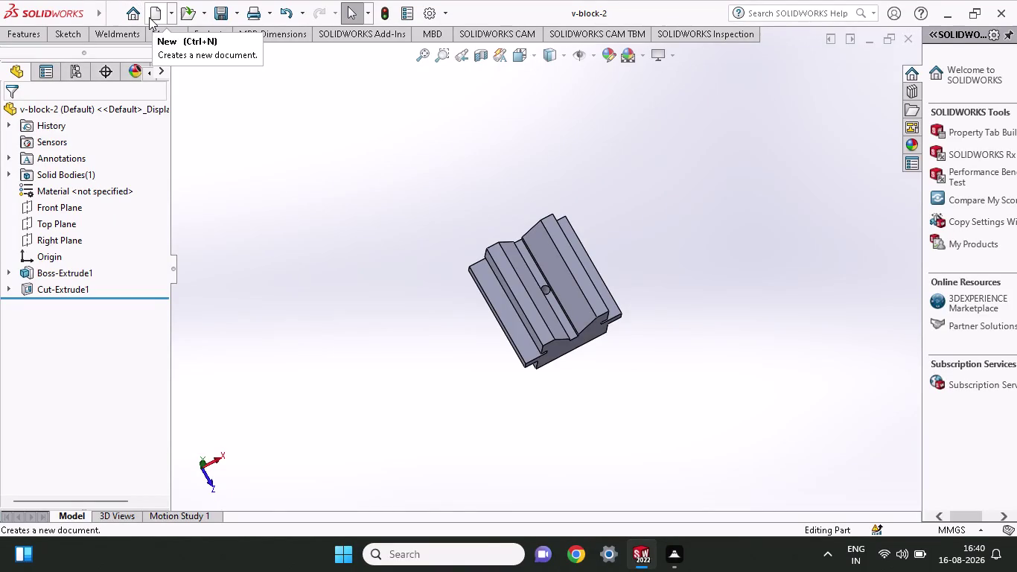
Create a new assembly document, Assem1, using the Assembly template.
click(149, 17)
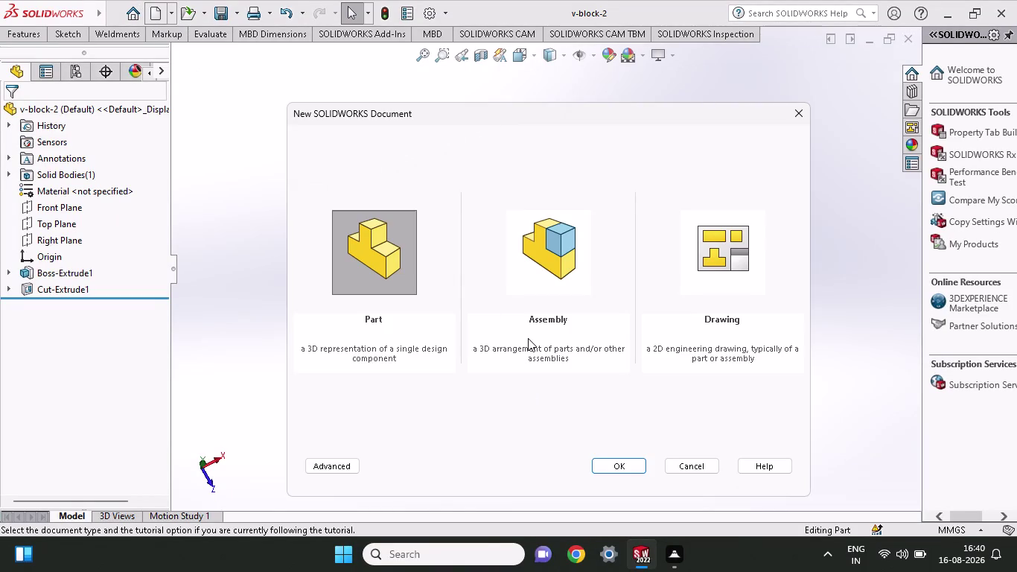
click(545, 304)
click(576, 284)
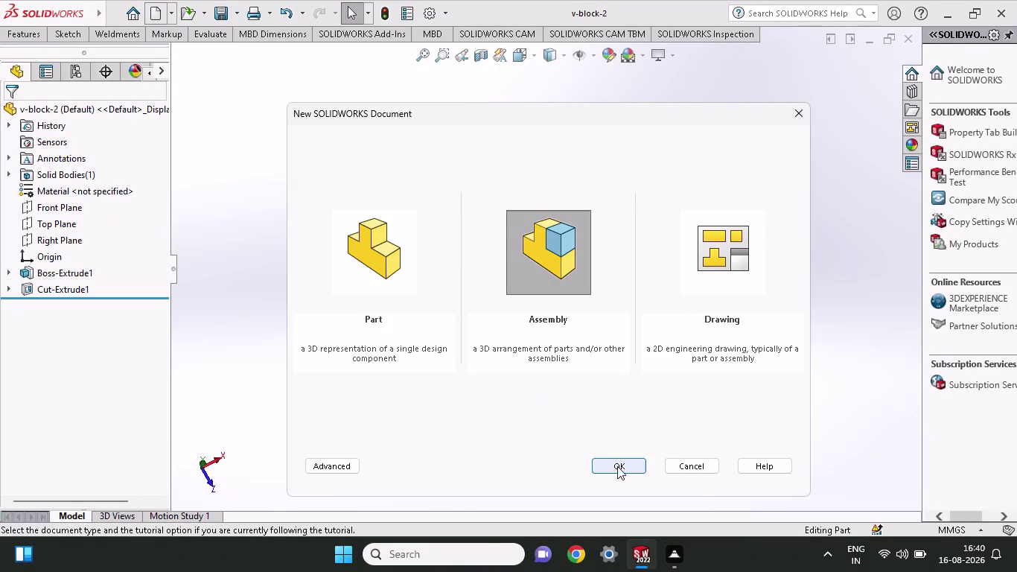
click(617, 466)
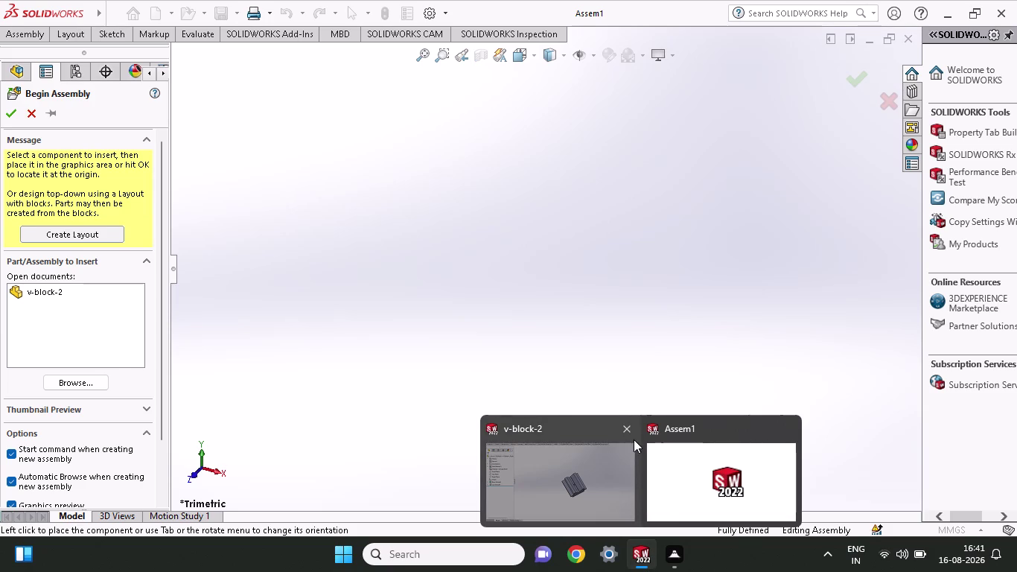
click(628, 430)
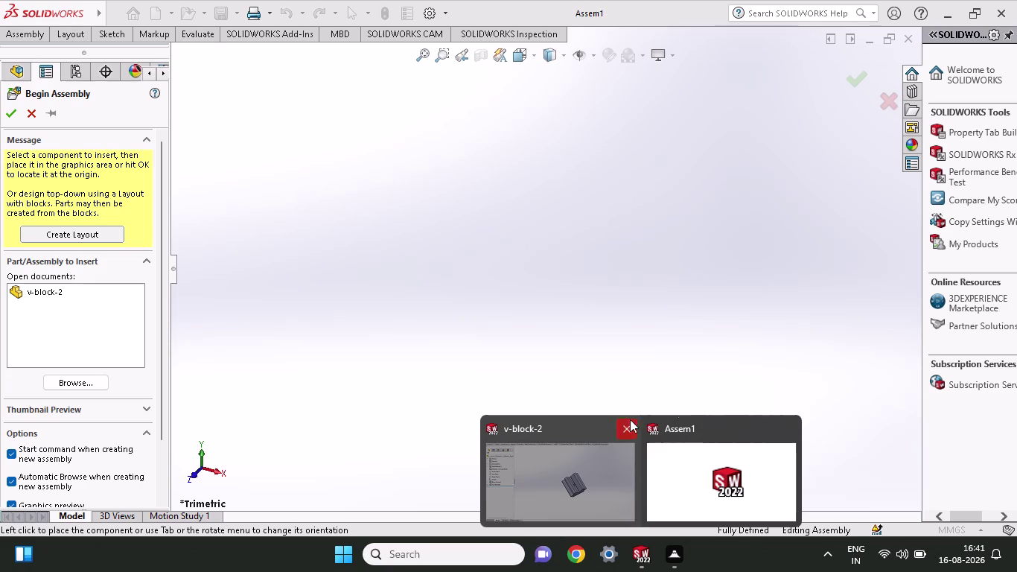
Open the file browser from the Begin Assembly panel to find a part to insert.
click(600, 306)
click(558, 262)
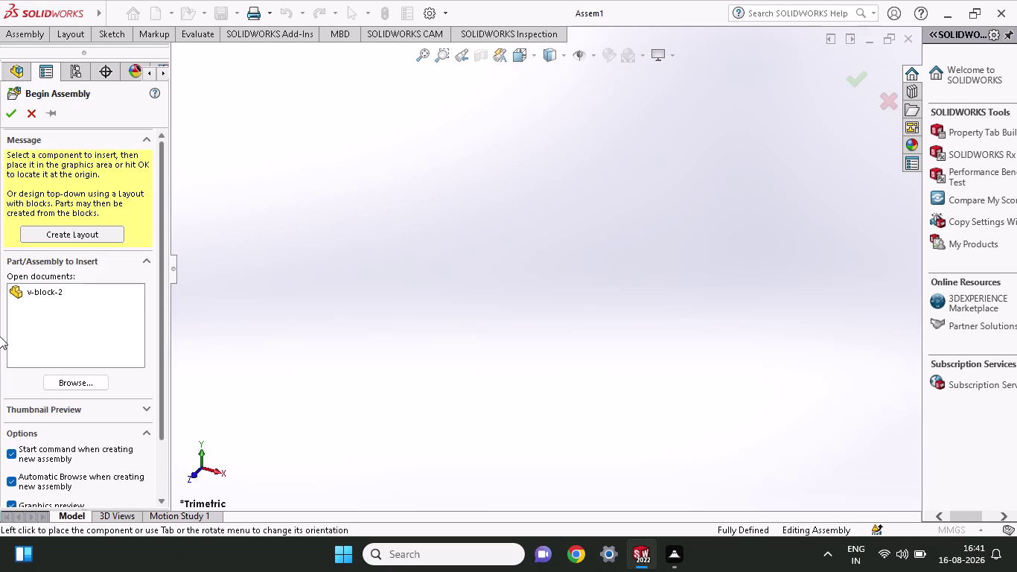
click(27, 33)
click(71, 32)
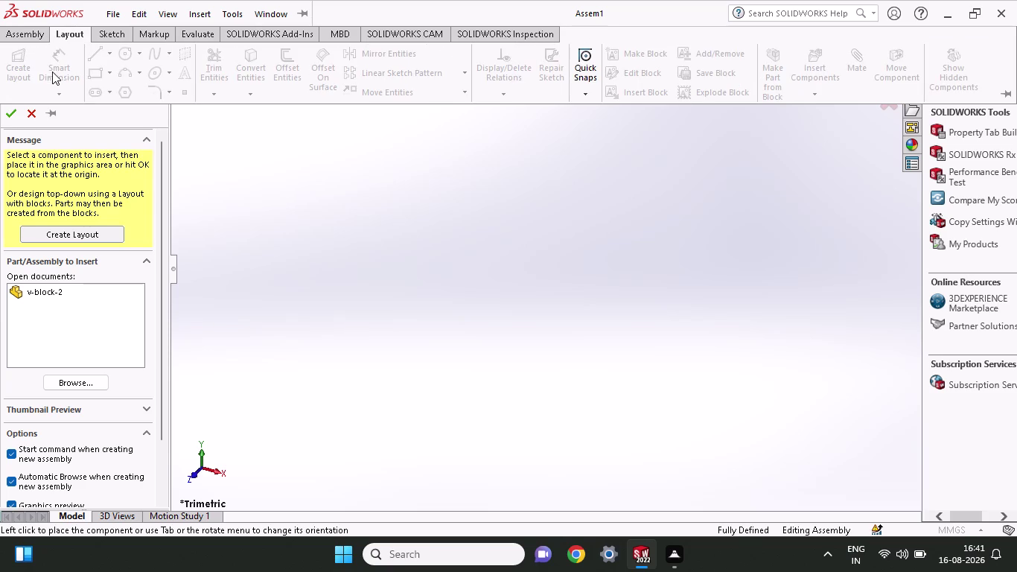
click(80, 380)
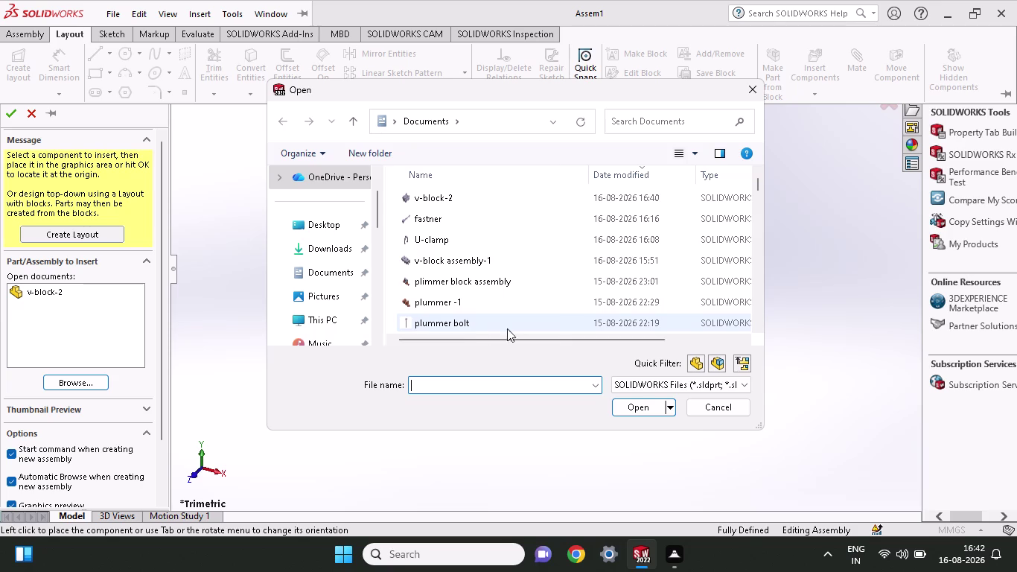
Open v-block assembly-1 and place it in the graphics area as the base.
click(650, 171)
click(649, 171)
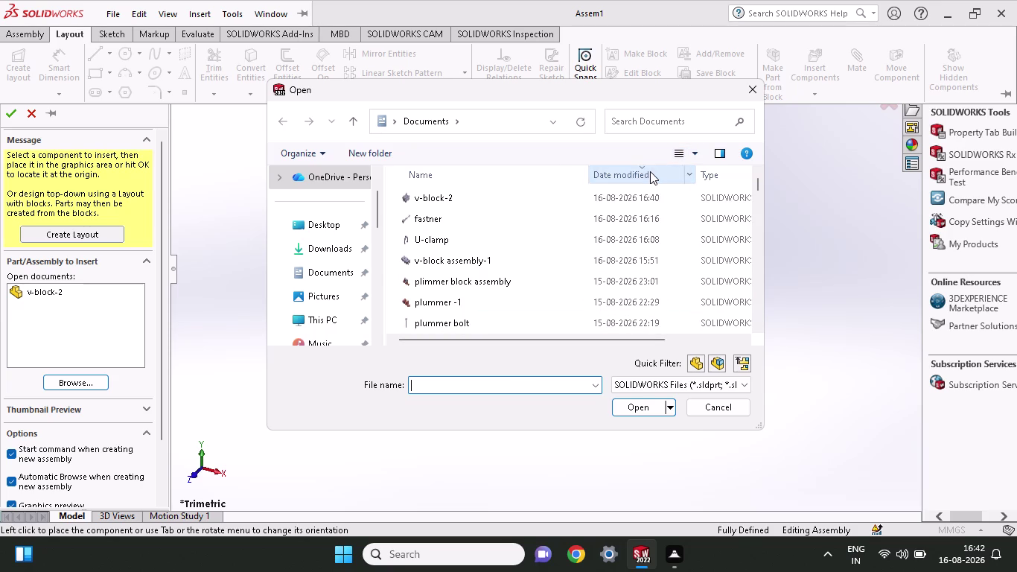
click(599, 261)
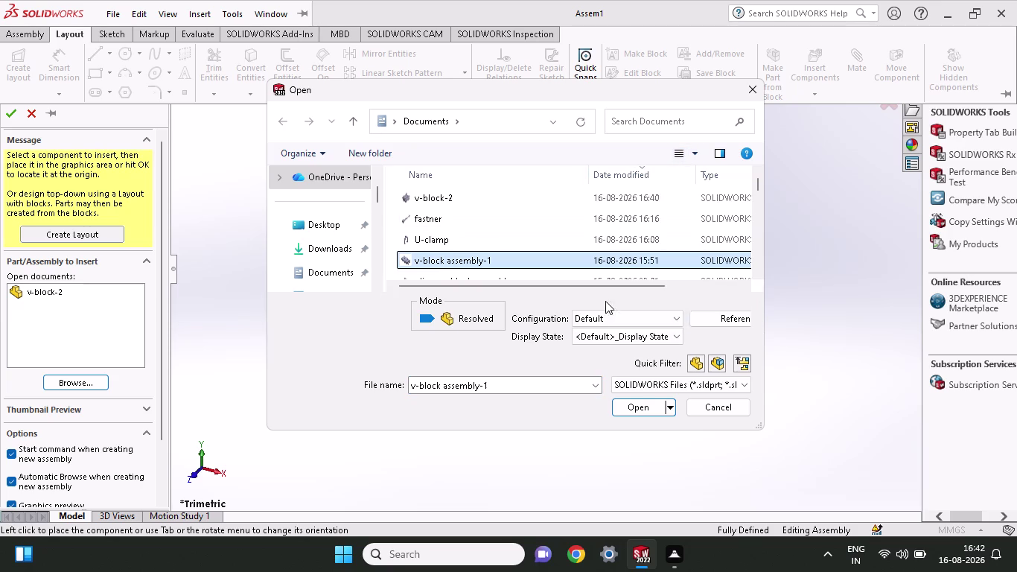
click(645, 411)
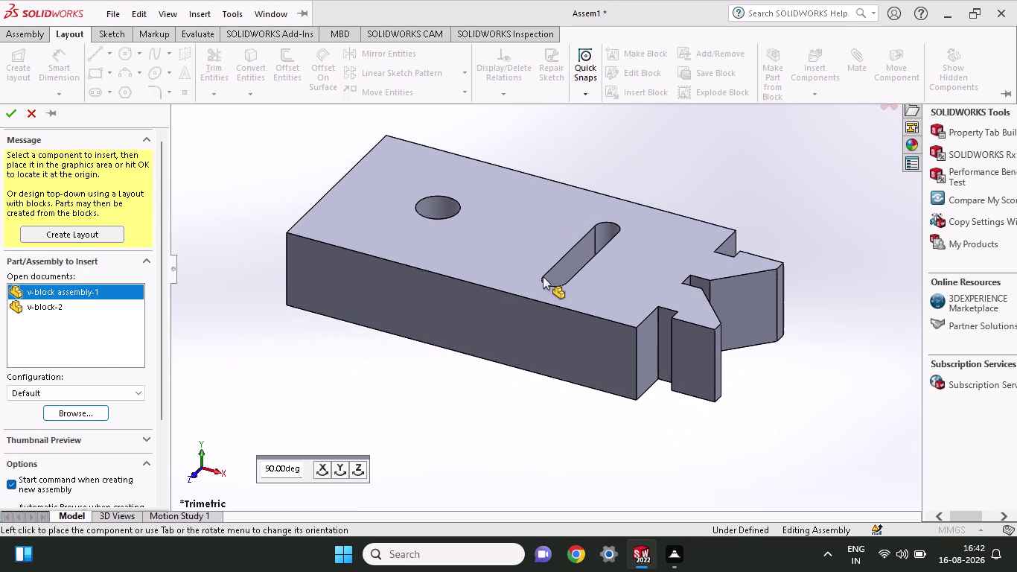
click(543, 277)
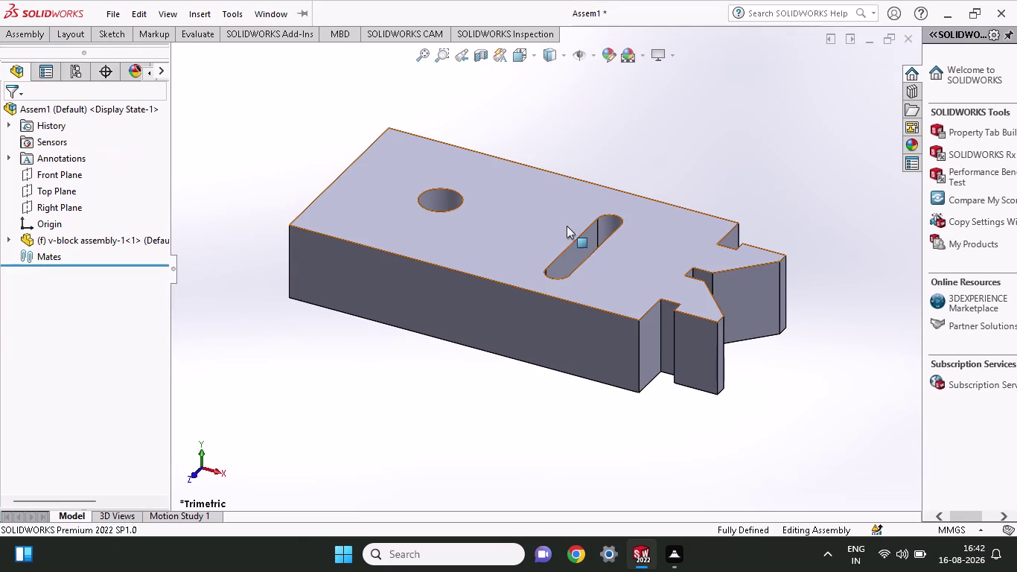
click(21, 32)
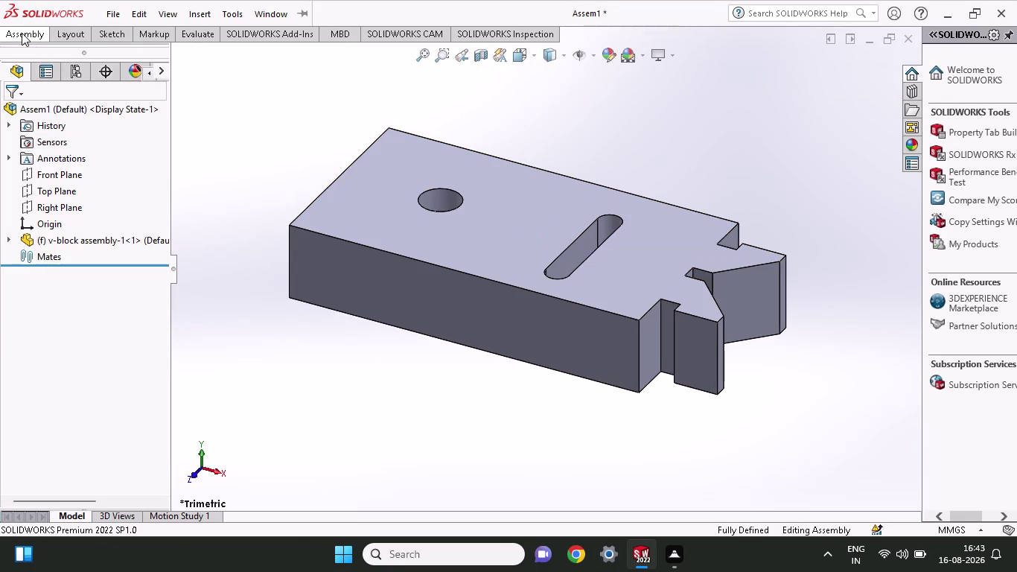
Insert the already open v-block-2 part and place it beside the base.
click(79, 65)
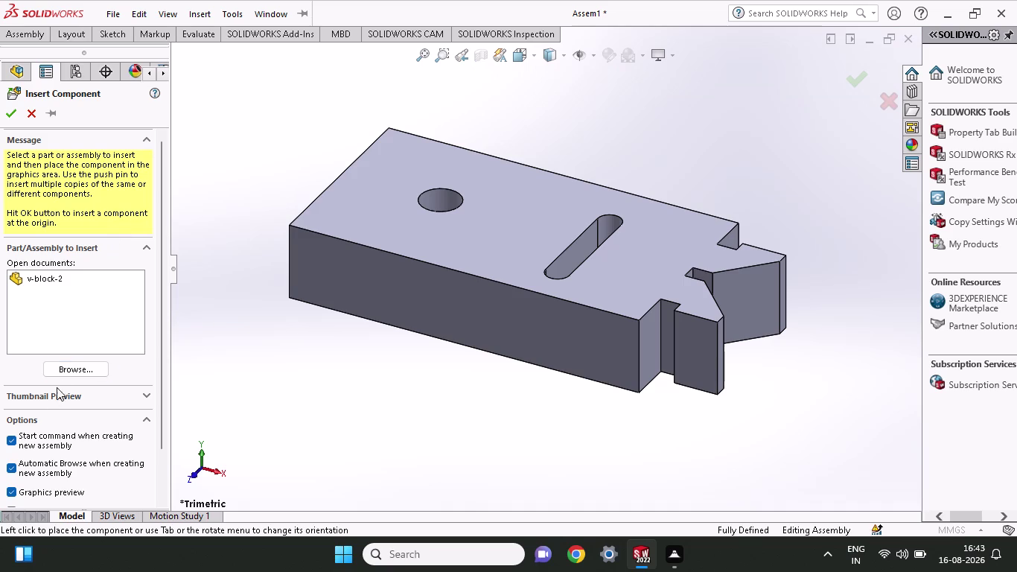
click(58, 368)
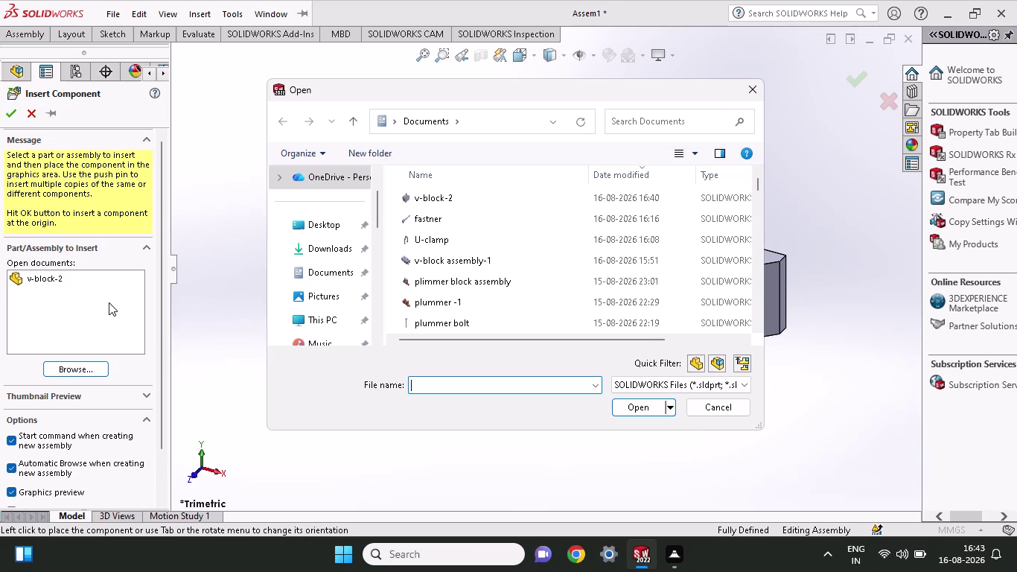
click(466, 191)
click(632, 400)
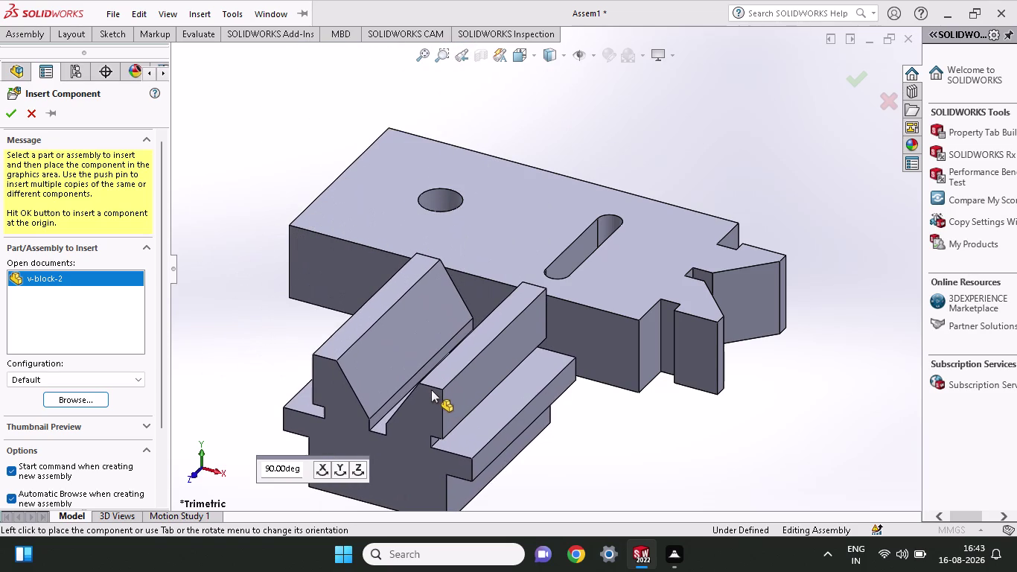
click(431, 390)
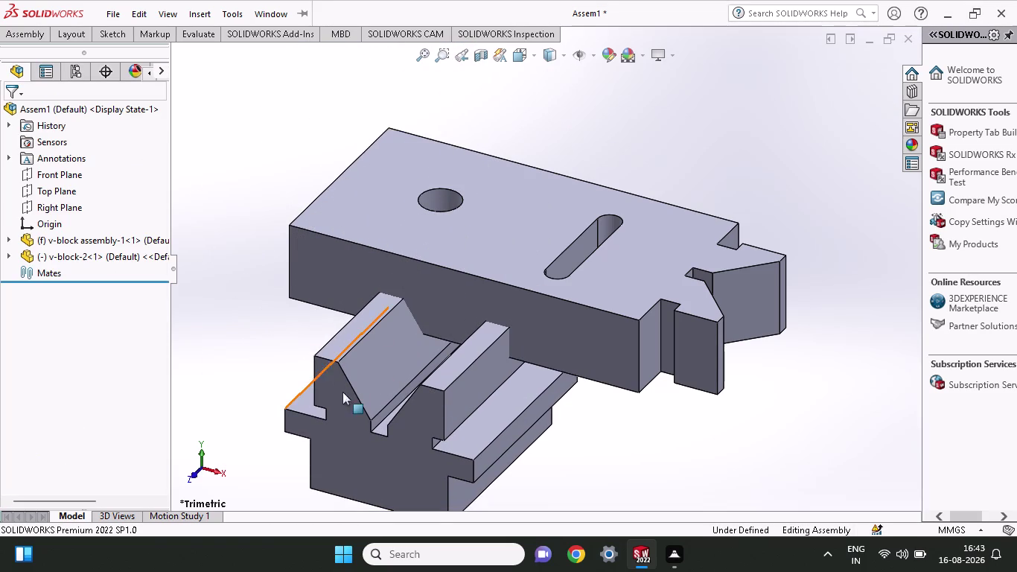
Drag v-block-2 to the lower right, clear of the base, and zoom out.
drag(387, 402, 474, 261)
drag(484, 342, 734, 226)
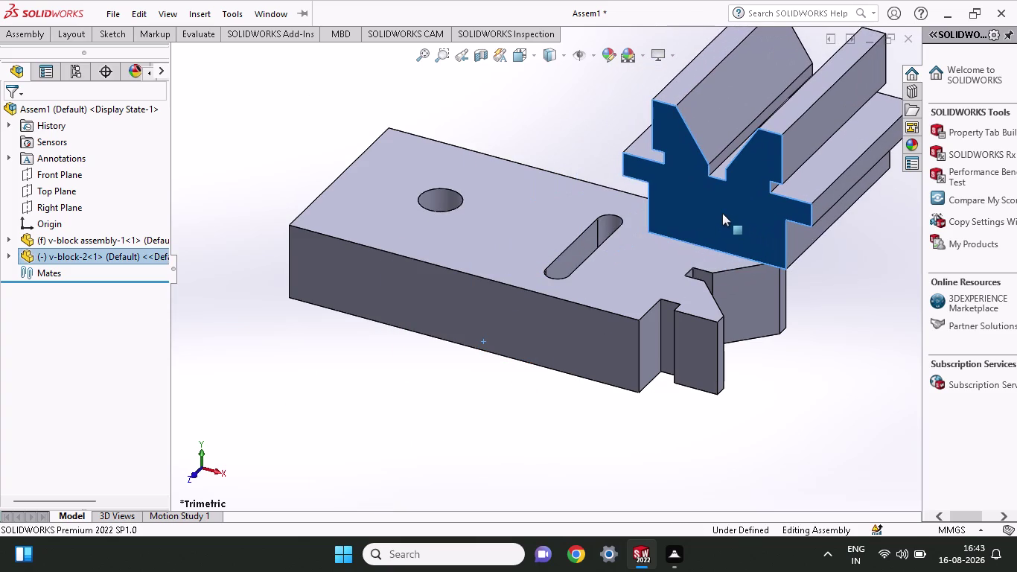
drag(722, 213, 732, 466)
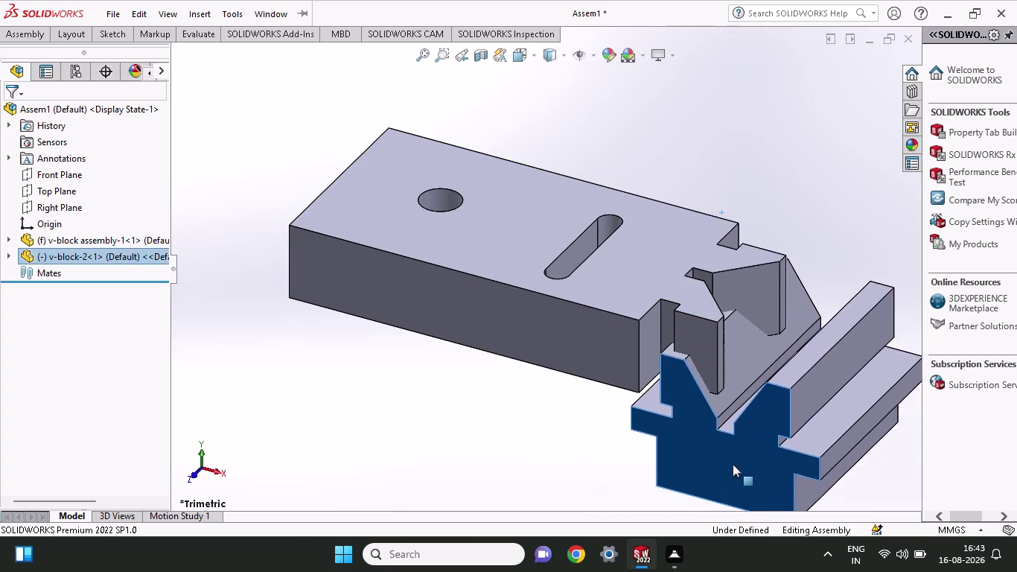
drag(732, 466, 732, 464)
scroll(up, 3)
drag(660, 366, 695, 444)
Start a mate between v-block-2's bottom edge and the base's end edge.
click(694, 485)
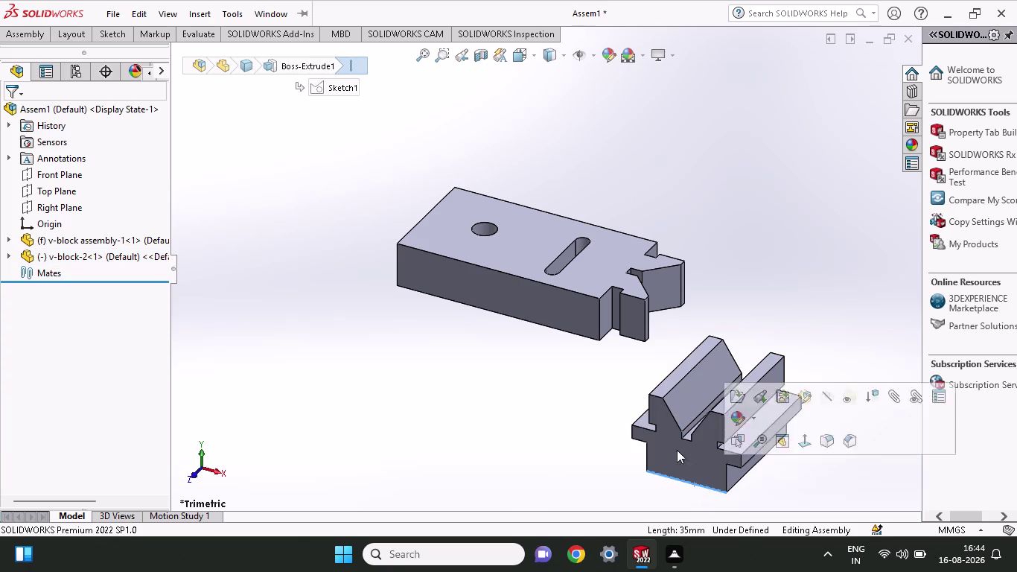
click(37, 35)
click(133, 69)
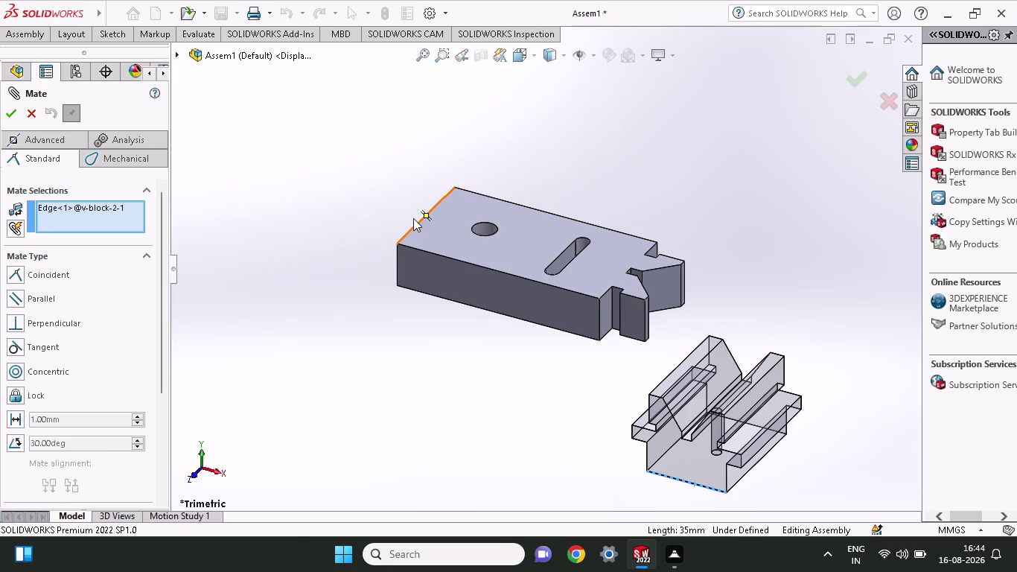
click(416, 225)
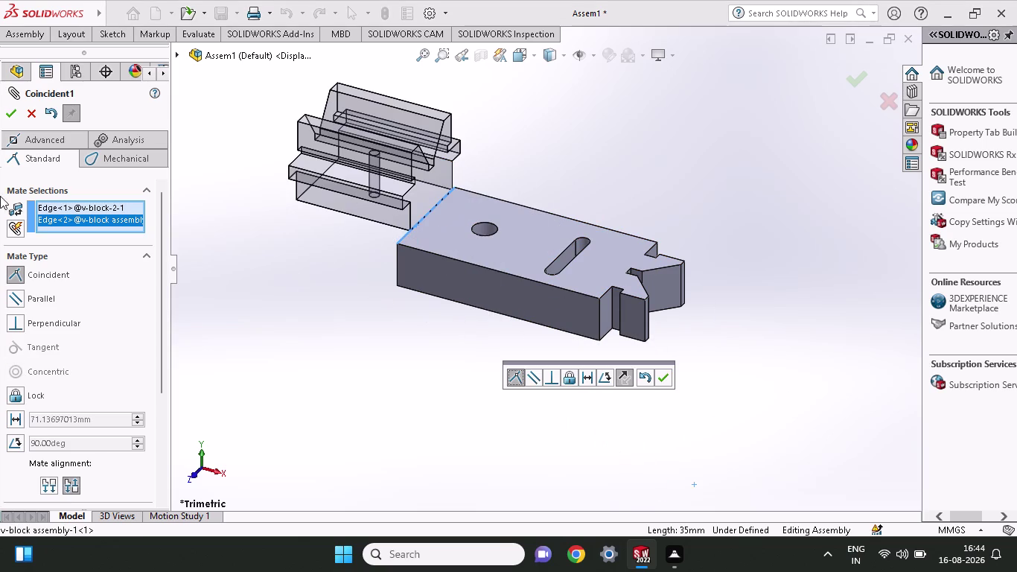
Accept the Coincident edge mate, redraw the view, and close the Mate panel.
click(7, 115)
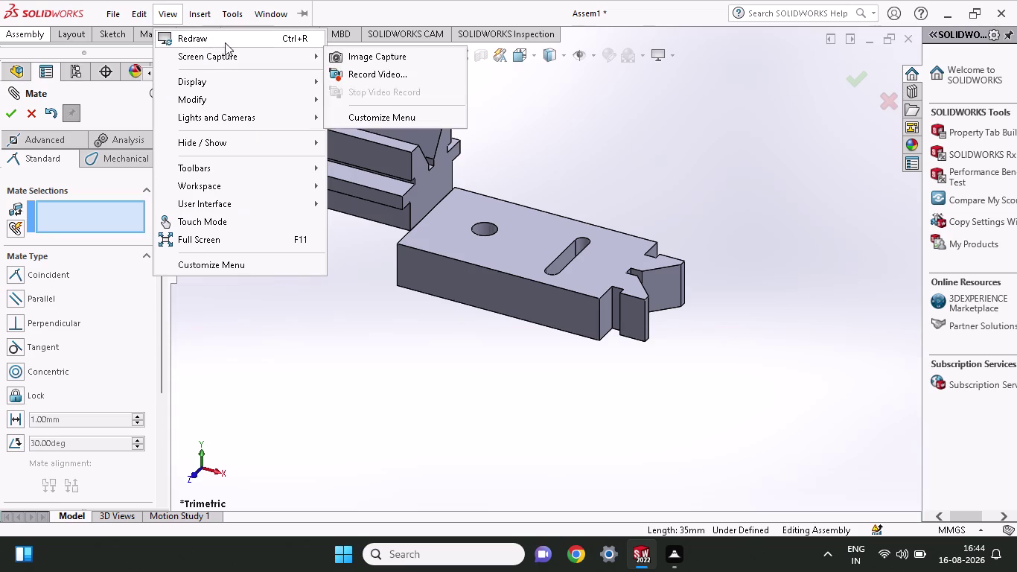
click(327, 299)
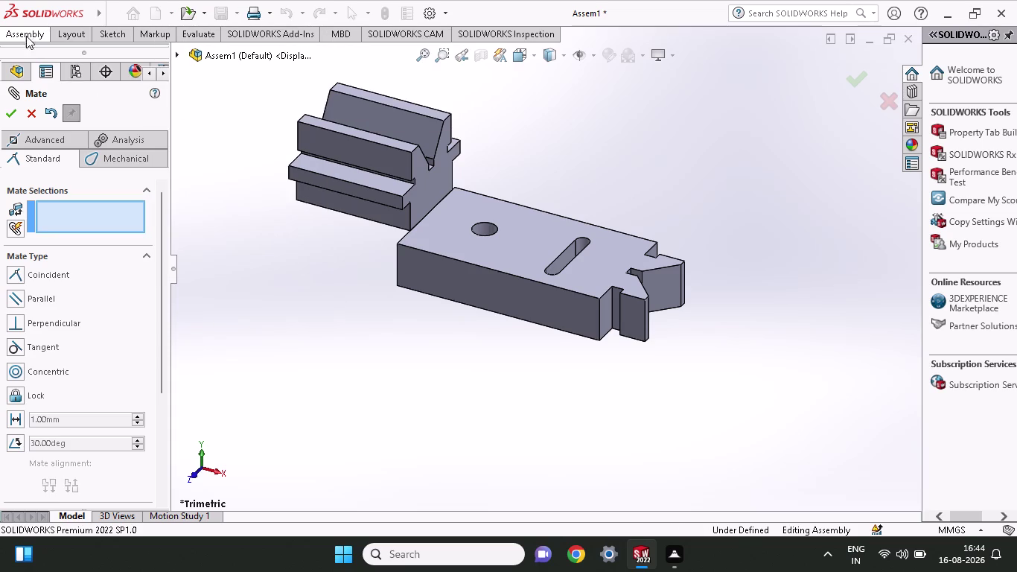
click(27, 29)
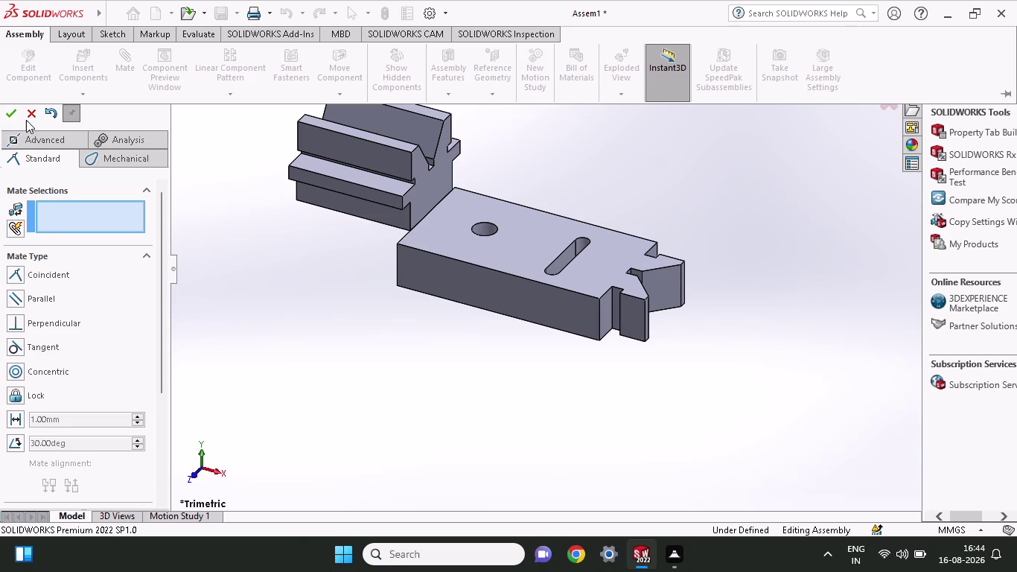
click(36, 121)
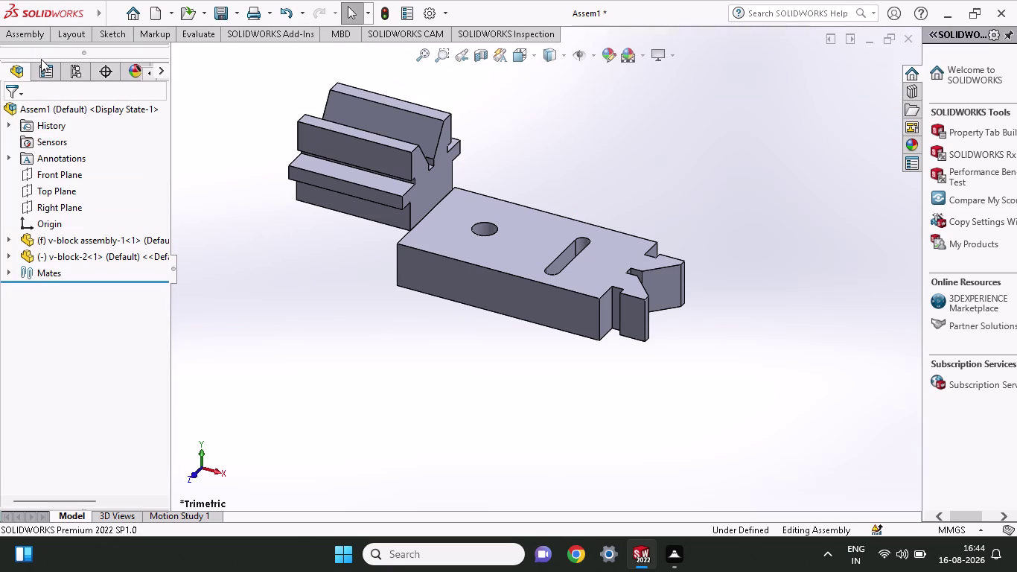
click(41, 34)
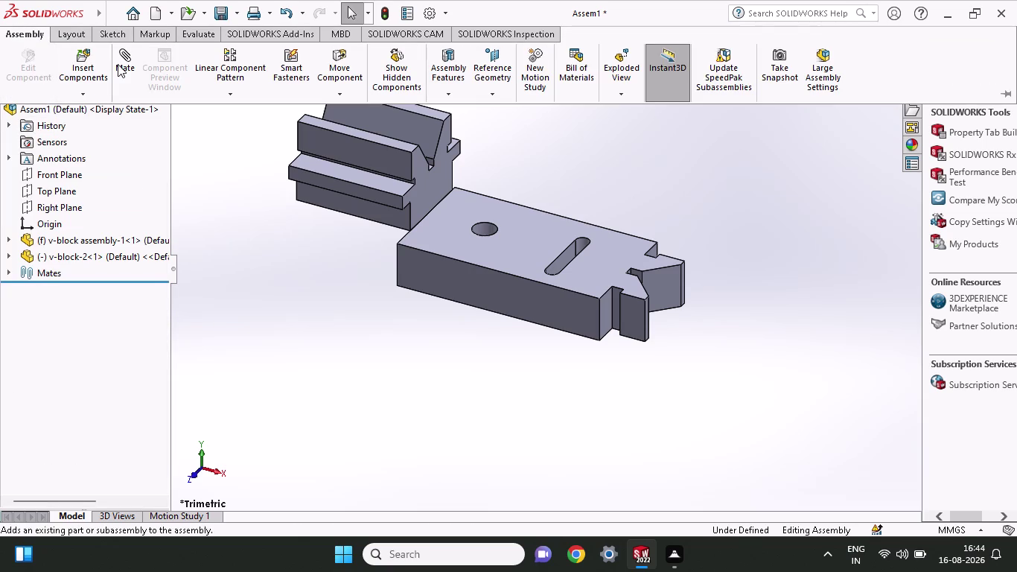
Insert the fastner part file into the assembly and select it.
click(86, 69)
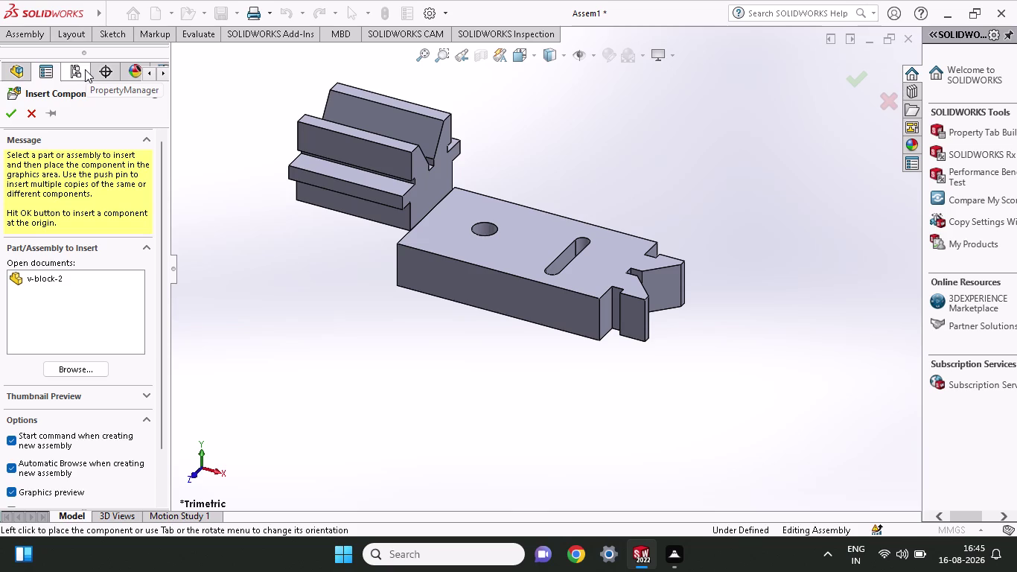
click(65, 374)
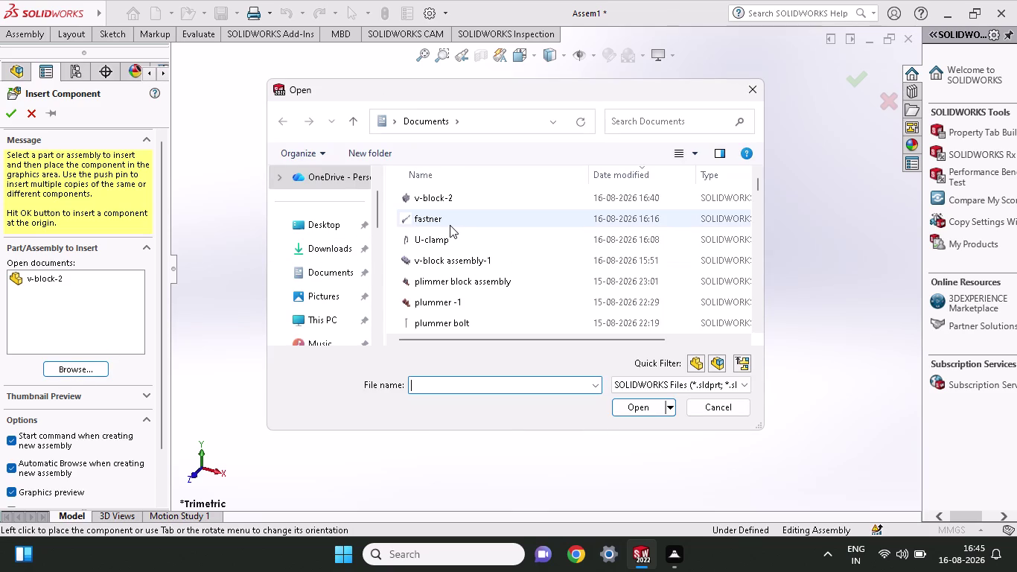
click(450, 225)
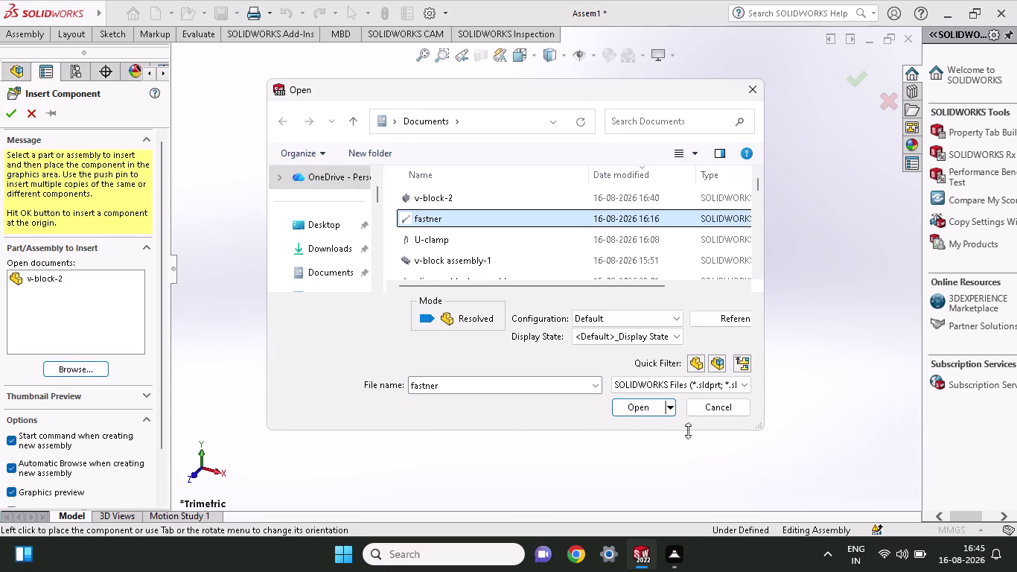
click(629, 413)
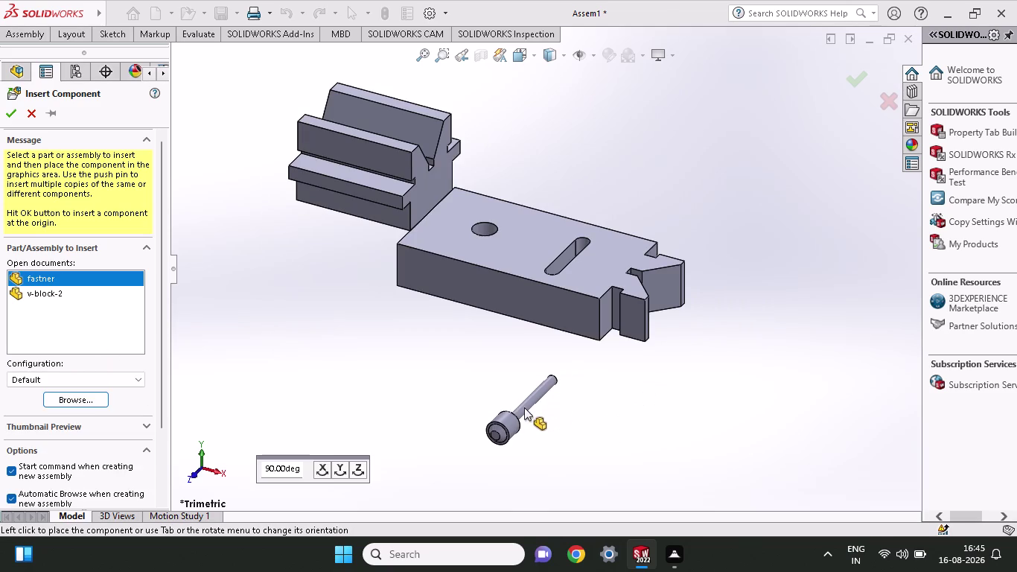
click(518, 407)
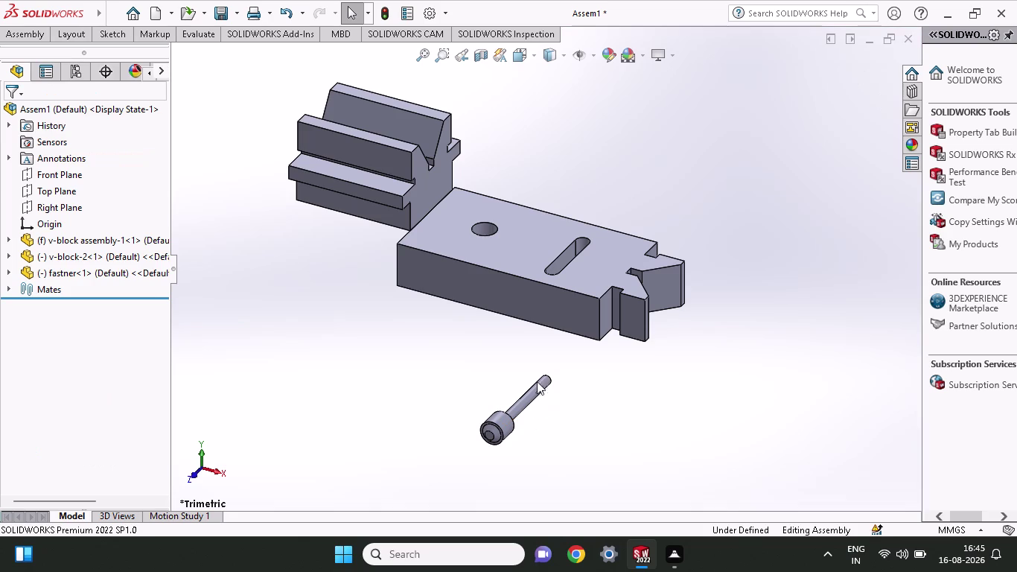
click(527, 404)
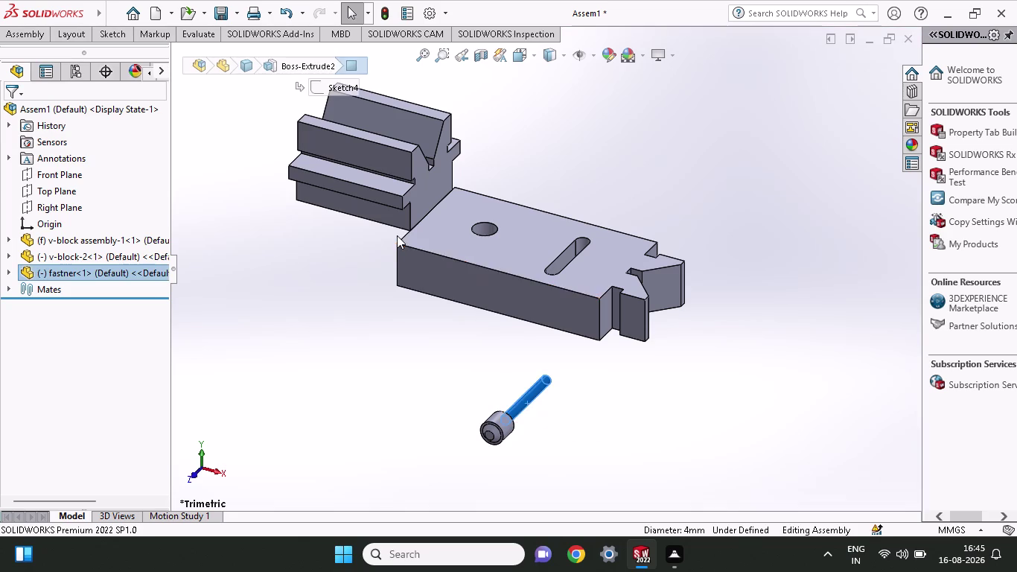
Orbit and zoom the assembly to view the V-block profile end-on.
scroll(down, 3)
scroll(up, 3)
middle_drag(547, 132, 532, 193)
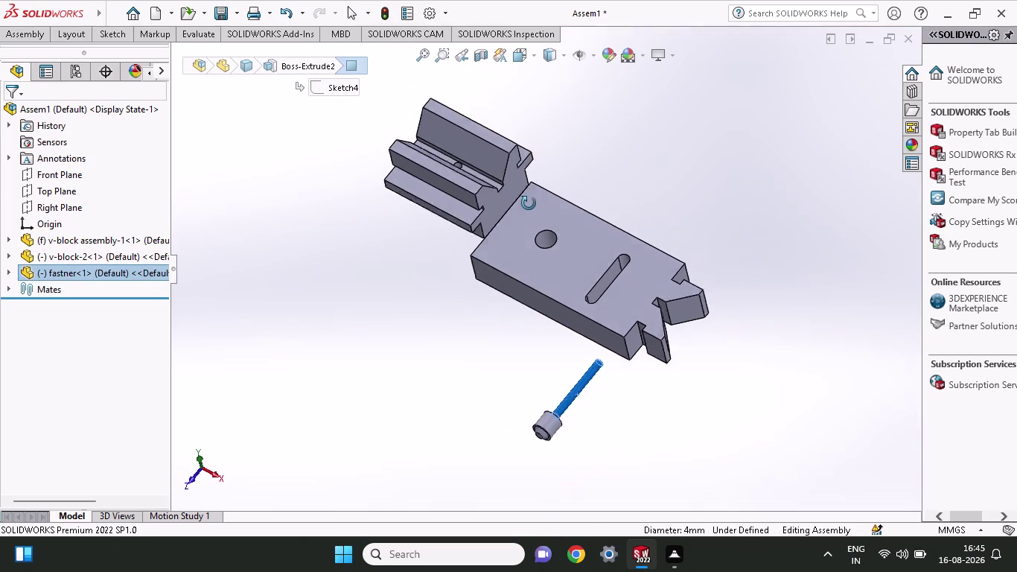
middle_drag(532, 193, 524, 219)
scroll(up, 3)
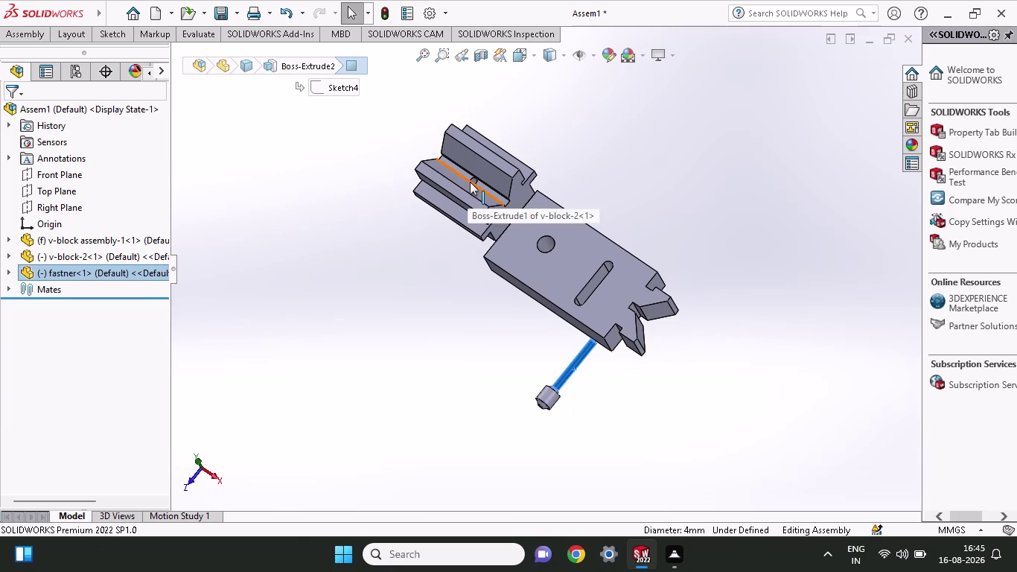
scroll(down, 3)
scroll(down, 3)
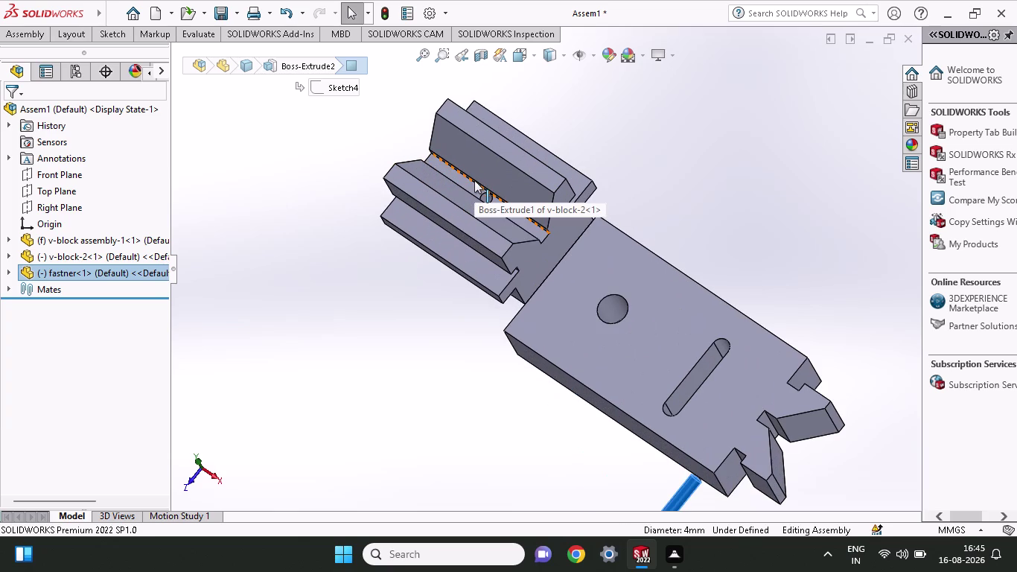
key(Escape)
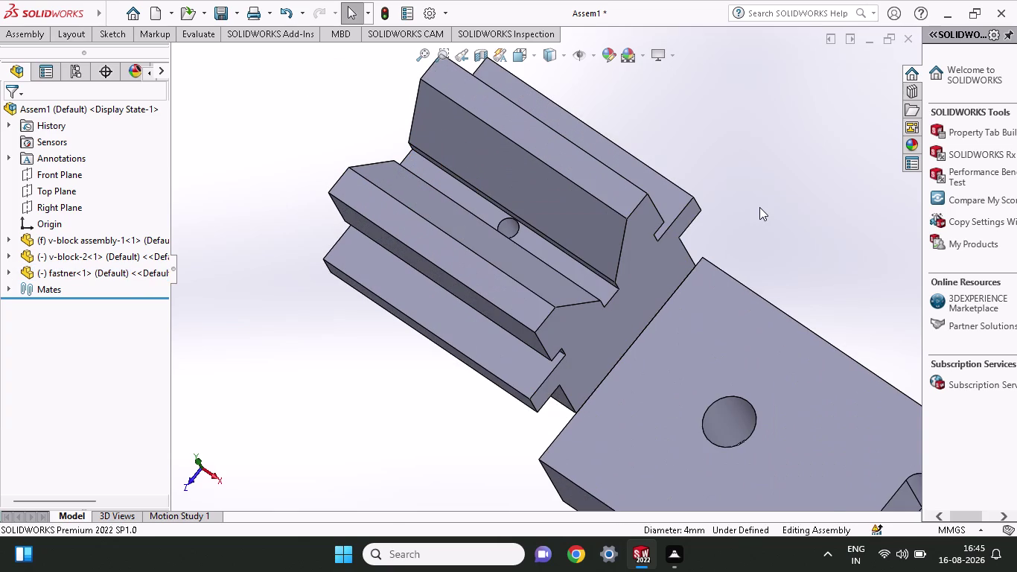
scroll(up, 3)
drag(603, 296, 682, 394)
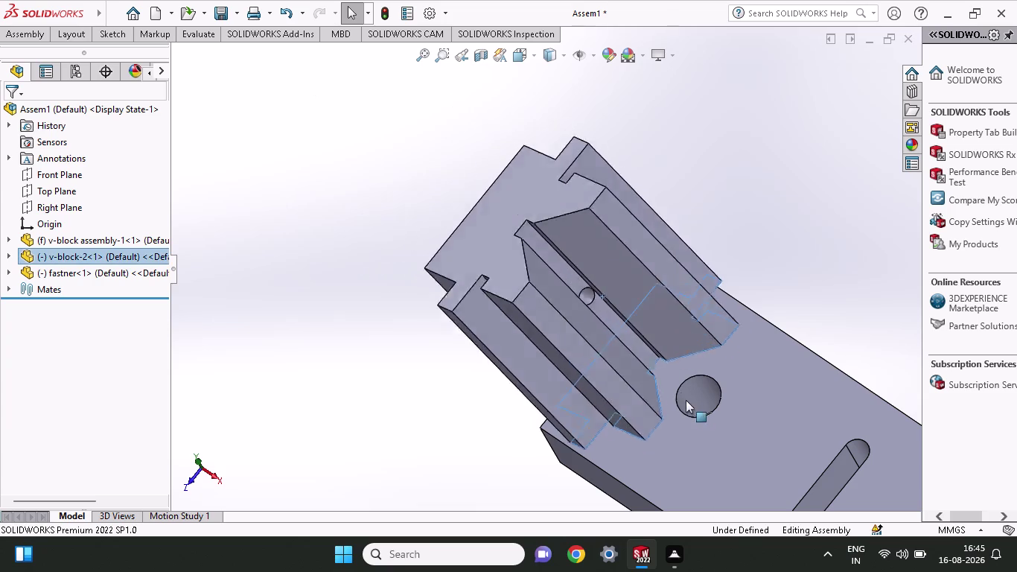
drag(682, 394, 596, 336)
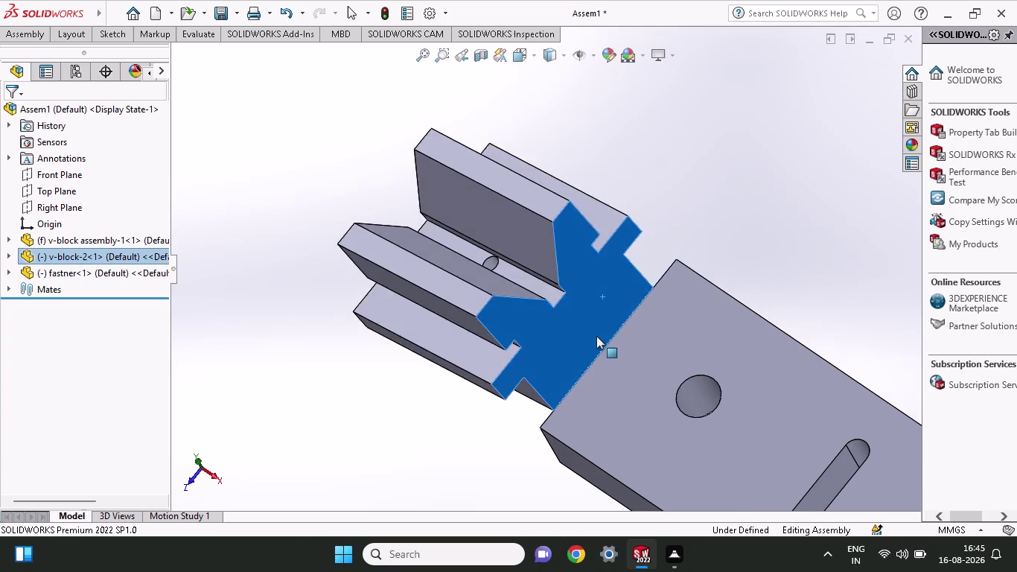
drag(597, 335, 599, 323)
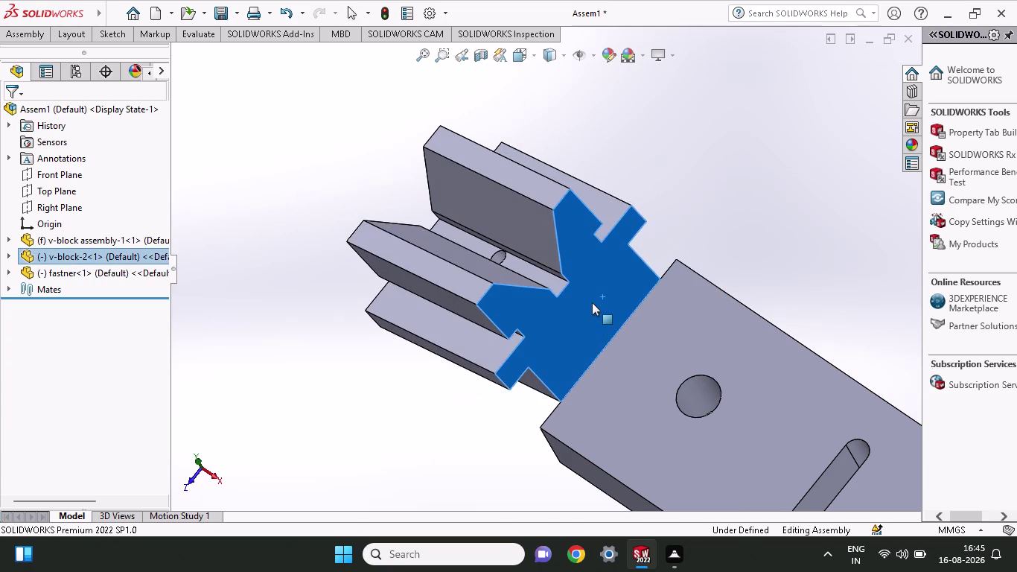
Select the V-block's profile face, then reposition and orbit the view.
click(592, 302)
key(Escape)
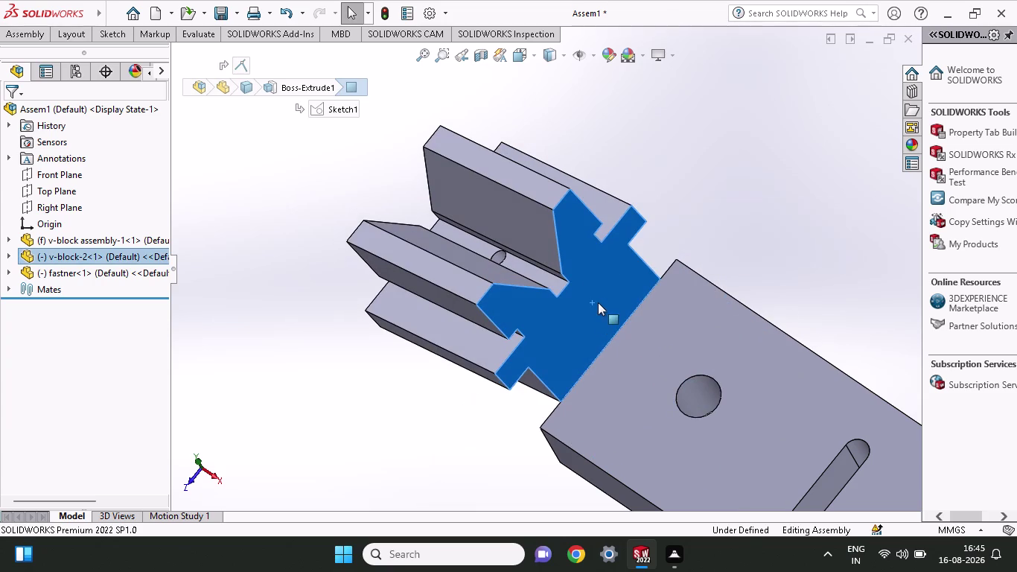
drag(575, 255, 341, 311)
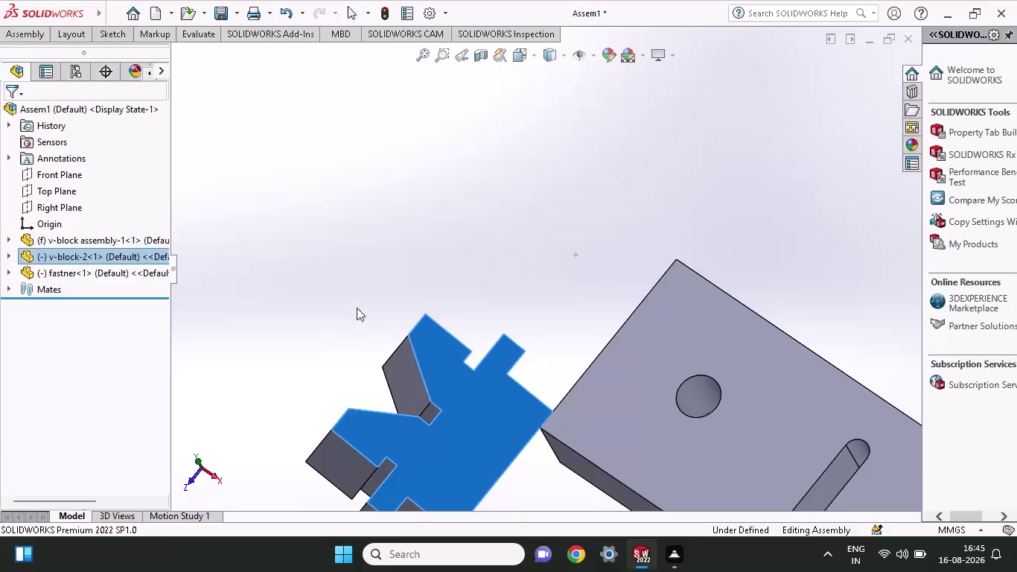
click(579, 293)
scroll(up, 3)
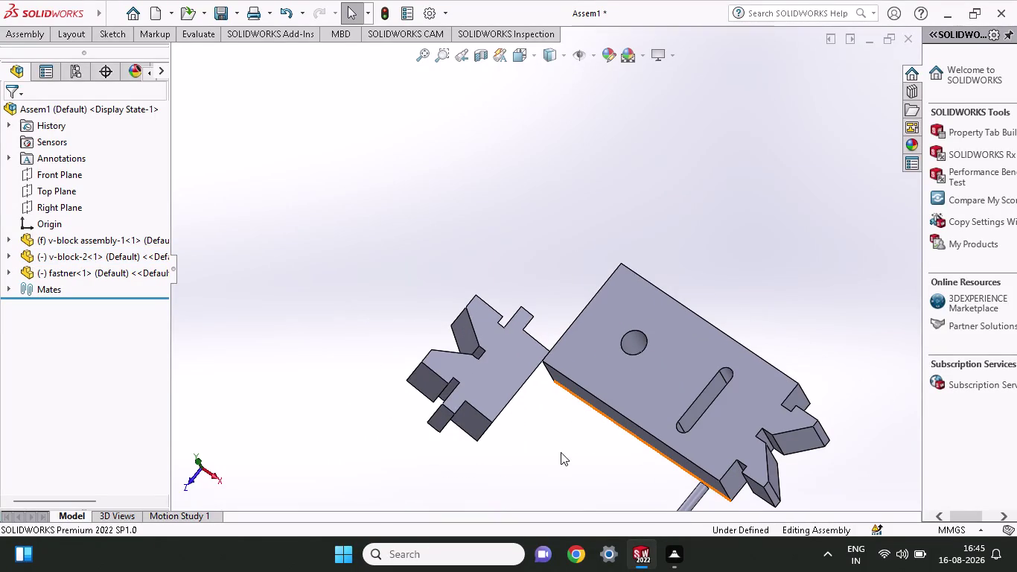
middle_drag(562, 448, 531, 365)
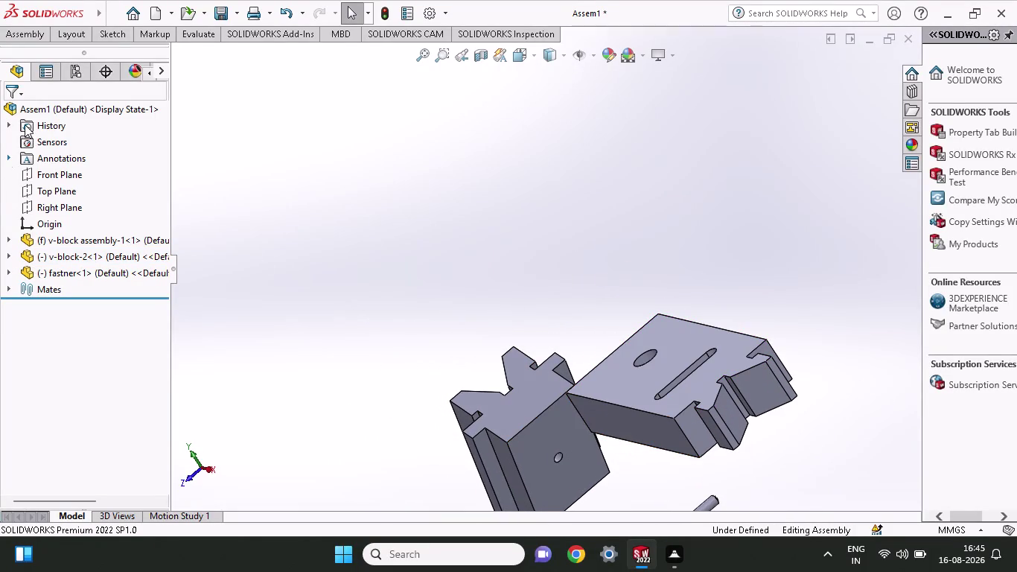
Expand the Mates folder to reveal the Coincident1 mate.
right_click(46, 285)
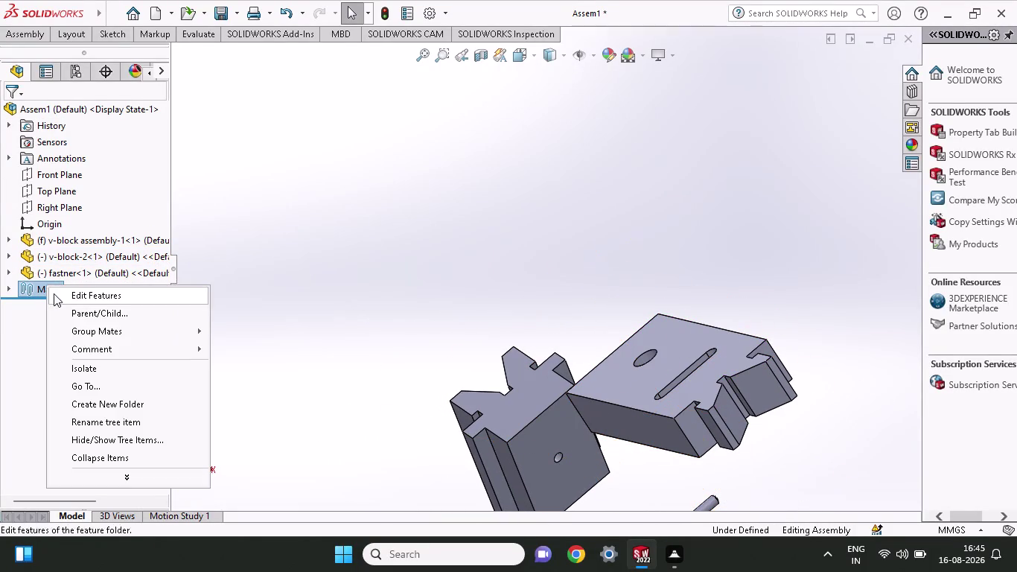
click(32, 289)
double_click(33, 289)
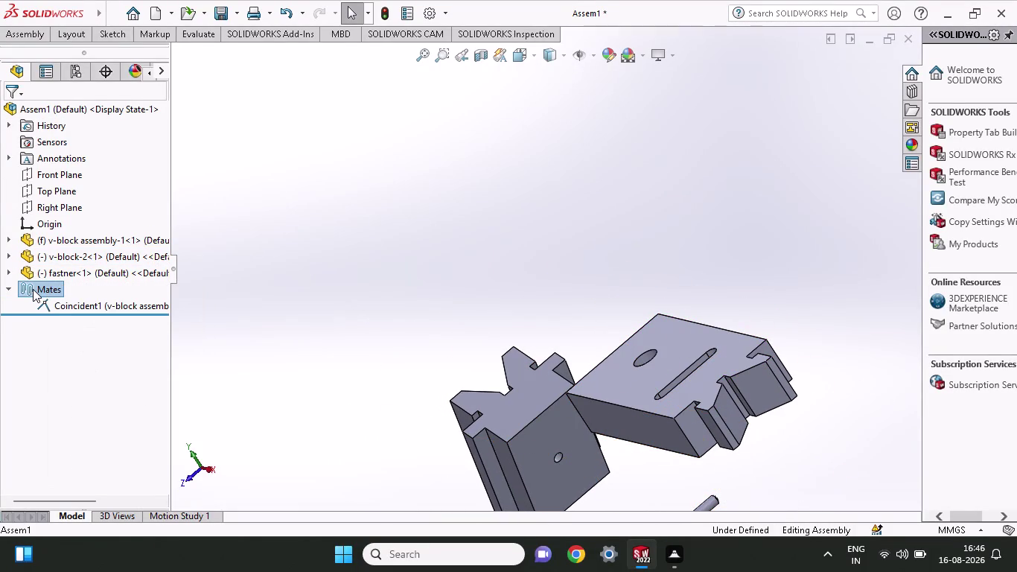
right_click(47, 312)
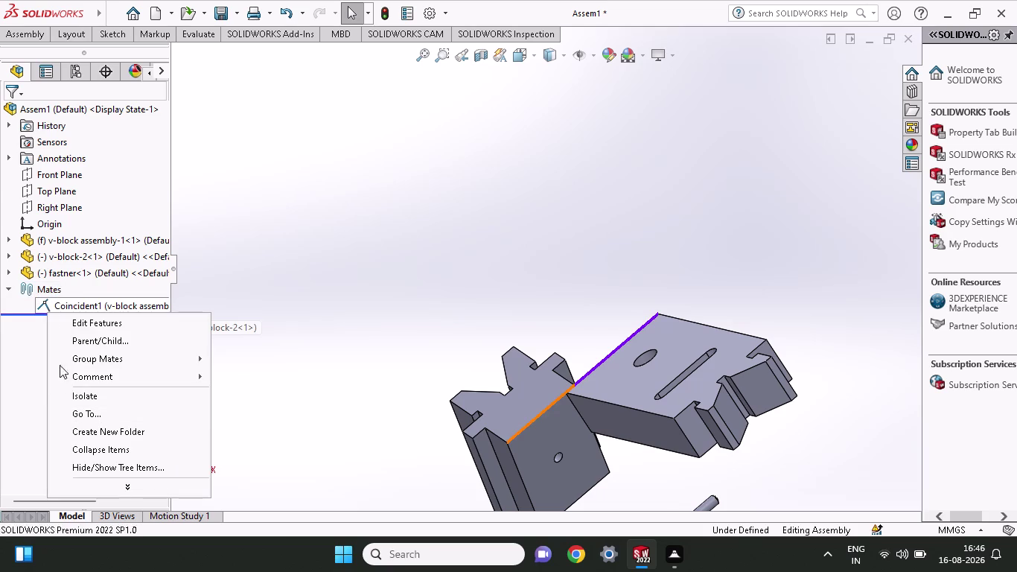
Delete the Coincident1 mate and drag v-block-2 away from the base.
click(73, 306)
right_click(72, 306)
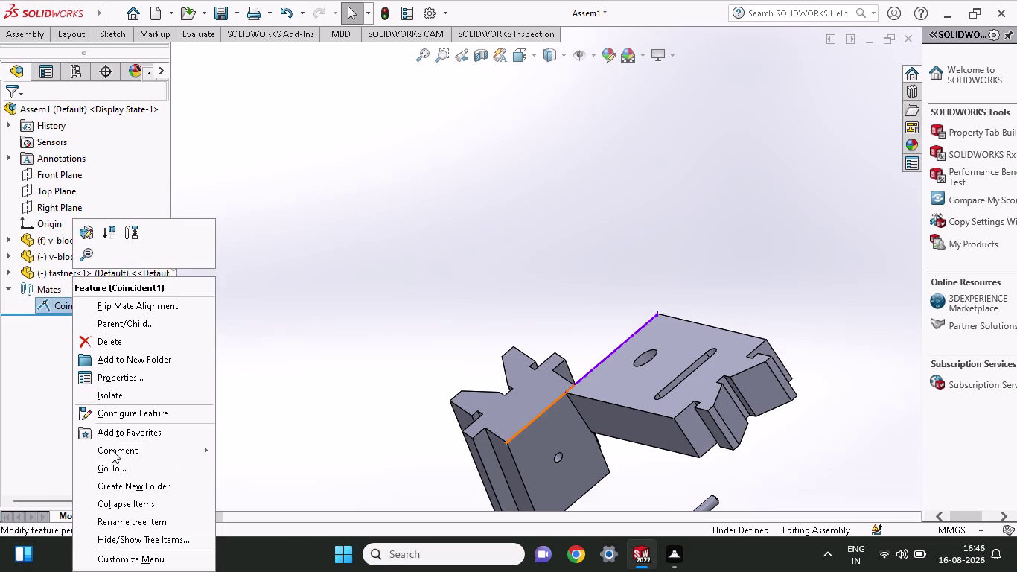
click(110, 336)
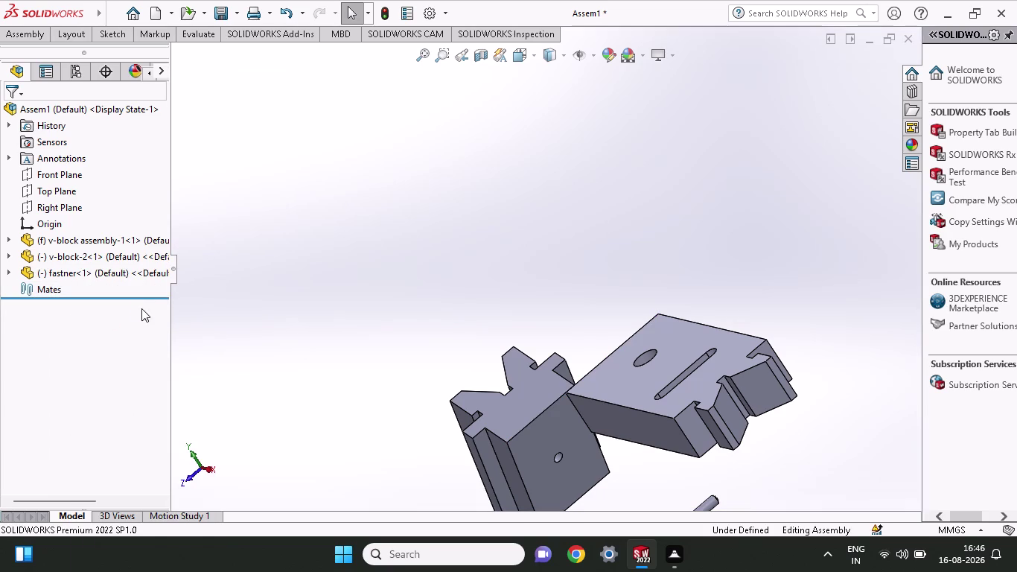
drag(558, 457, 580, 322)
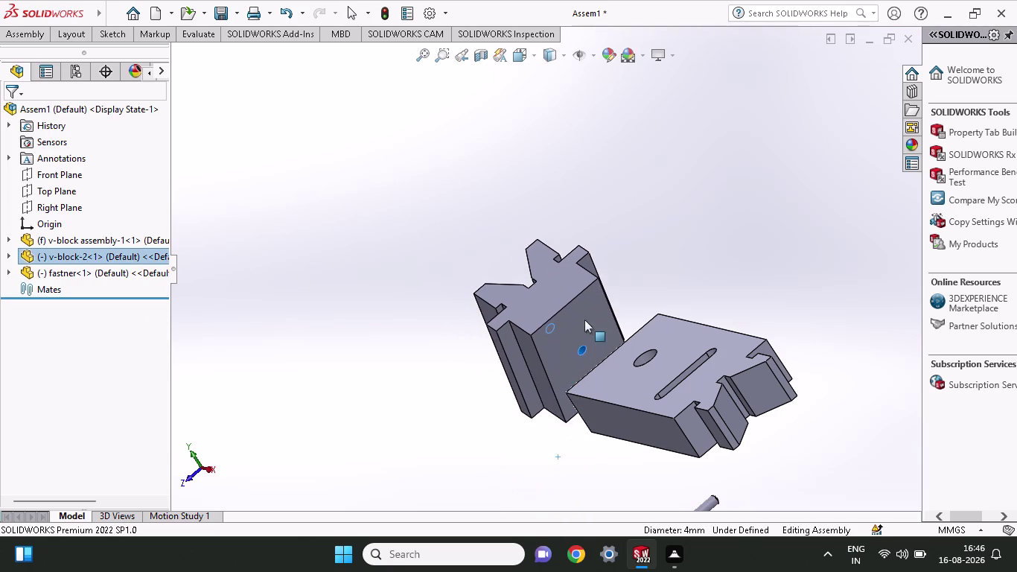
drag(580, 322, 497, 282)
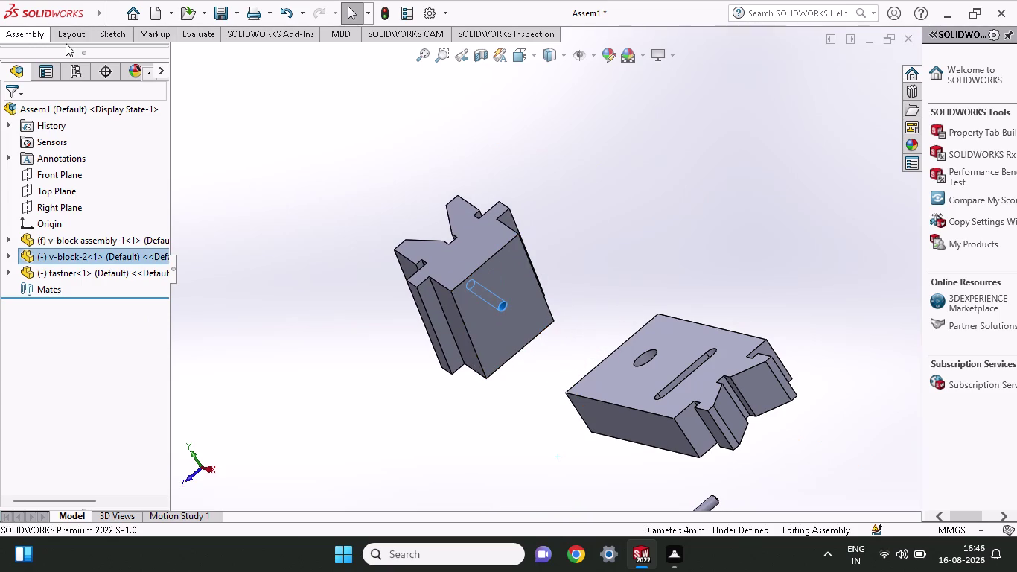
Mate a v-block-2 face coincident with the base's top face, re-picking the faces once.
click(20, 32)
click(123, 48)
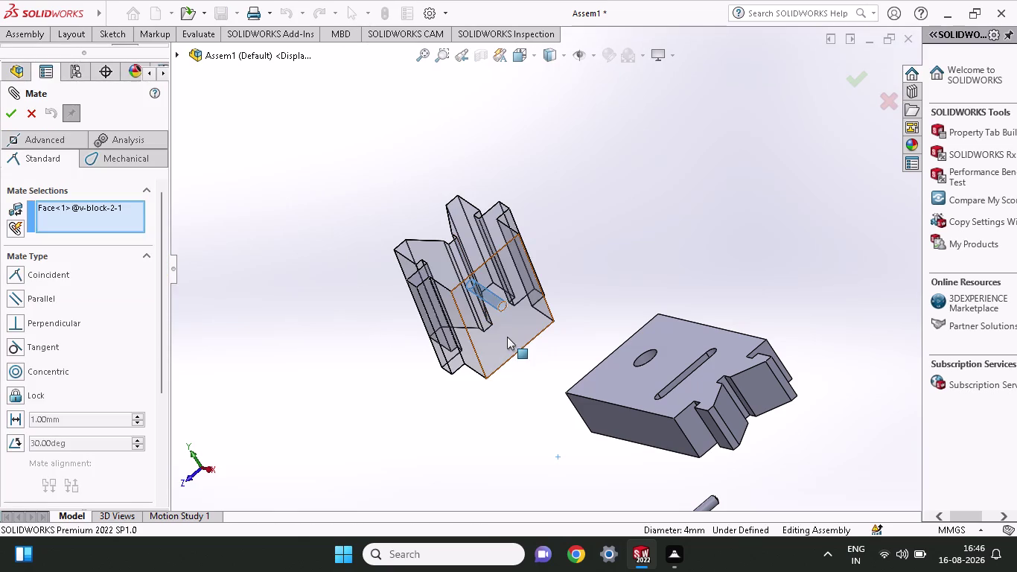
click(507, 334)
click(512, 315)
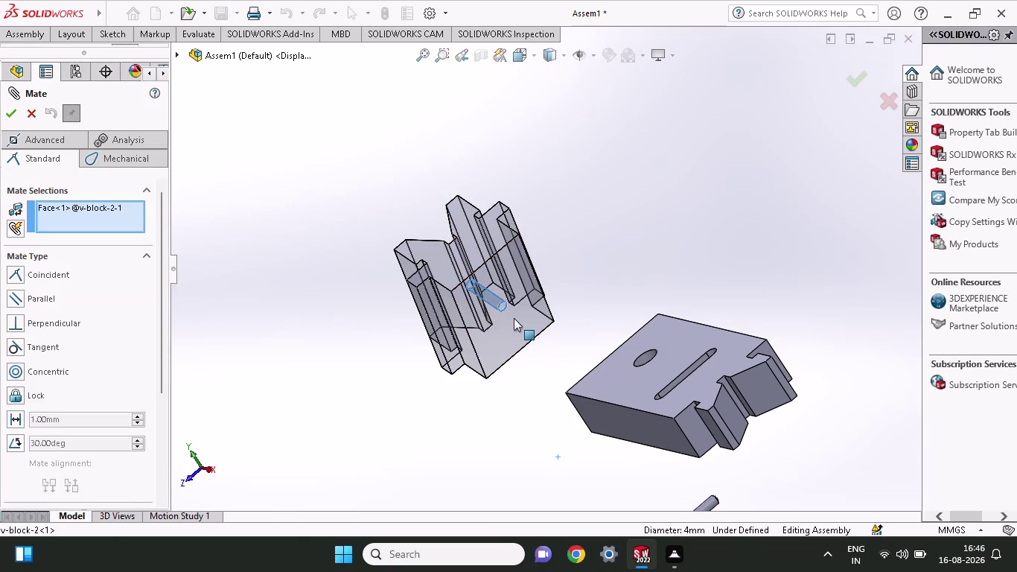
click(512, 319)
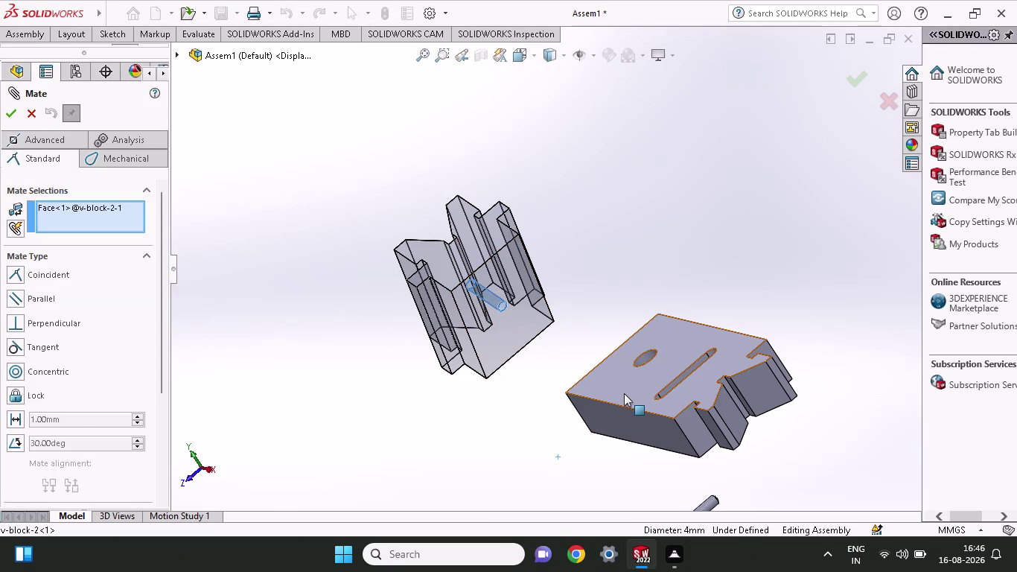
click(624, 393)
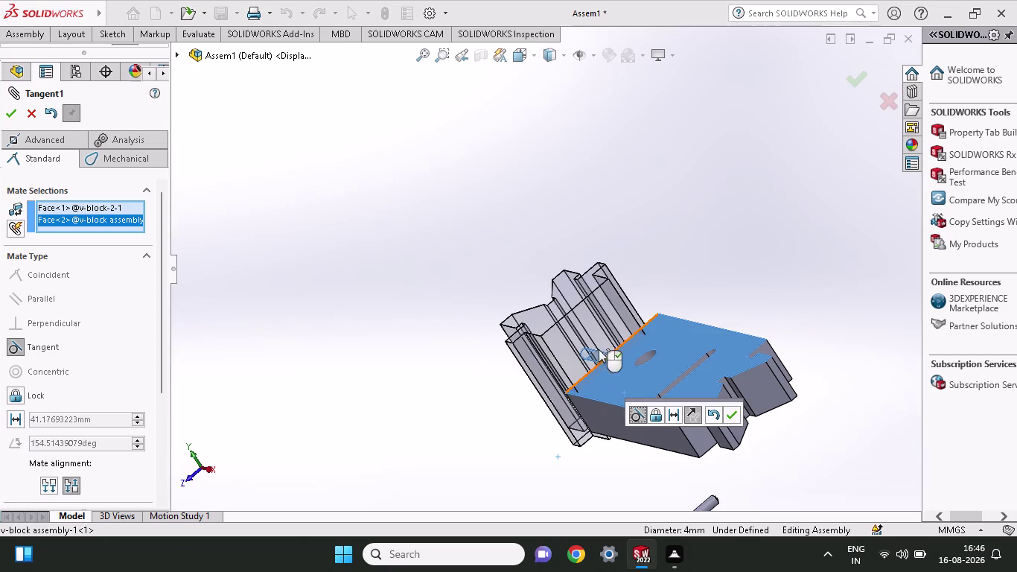
scroll(up, 3)
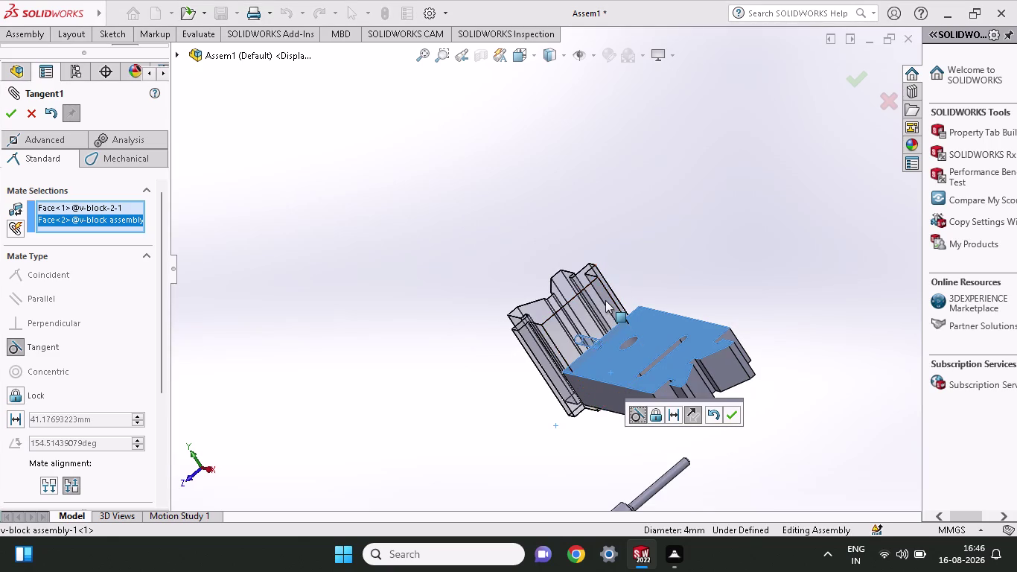
key(ctrl+z)
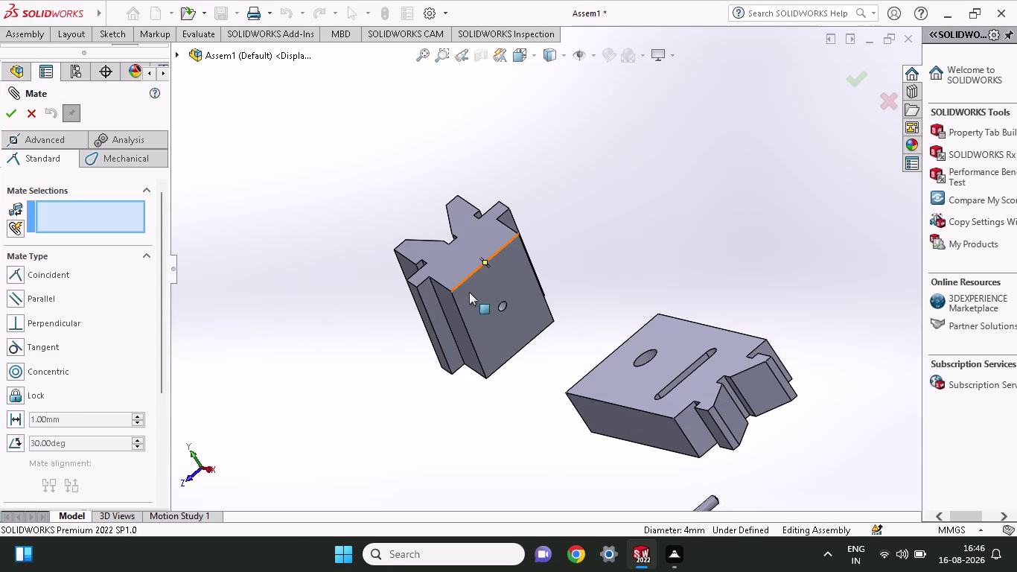
click(471, 302)
click(621, 378)
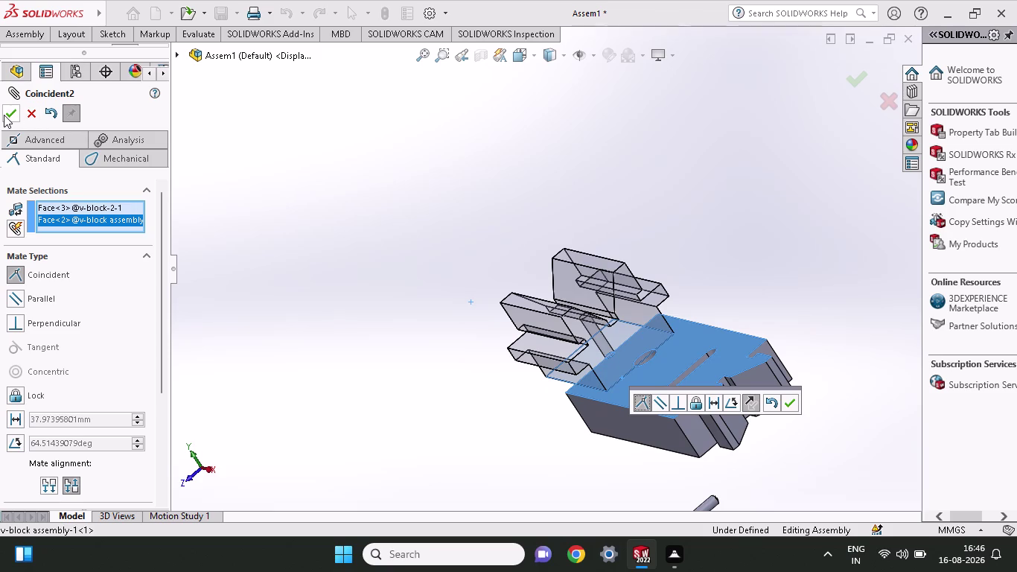
click(4, 115)
scroll(up, 3)
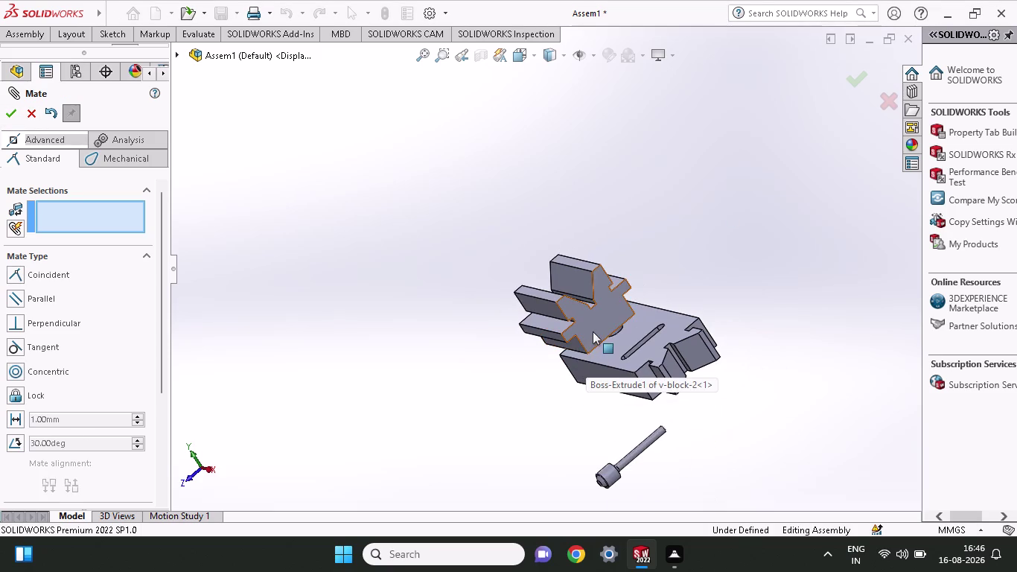
Pin a lower corner vertex of v-block-2 to the matching base corner with a Coincident mate.
drag(593, 332, 631, 338)
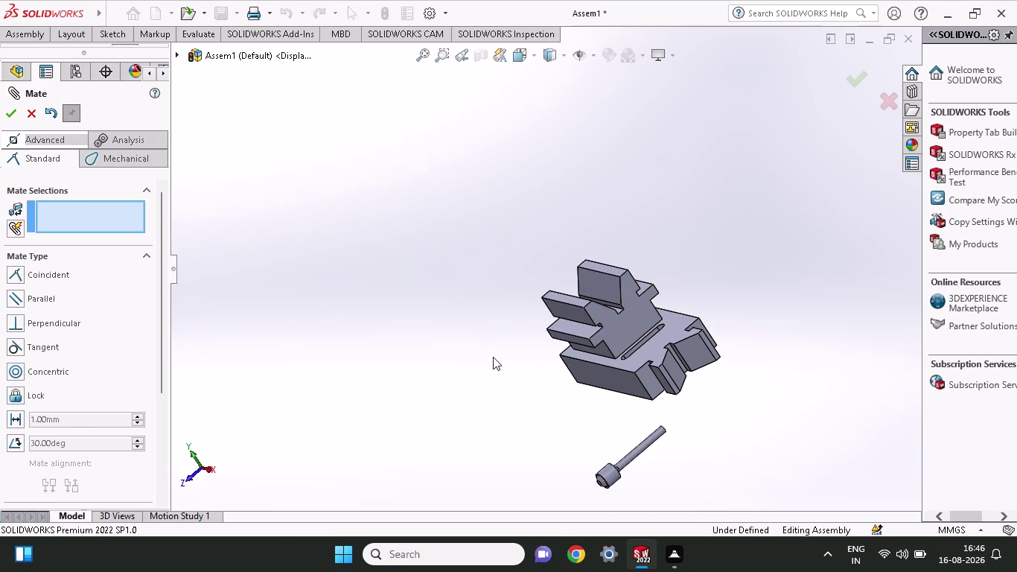
scroll(up, 3)
middle_drag(500, 361, 558, 505)
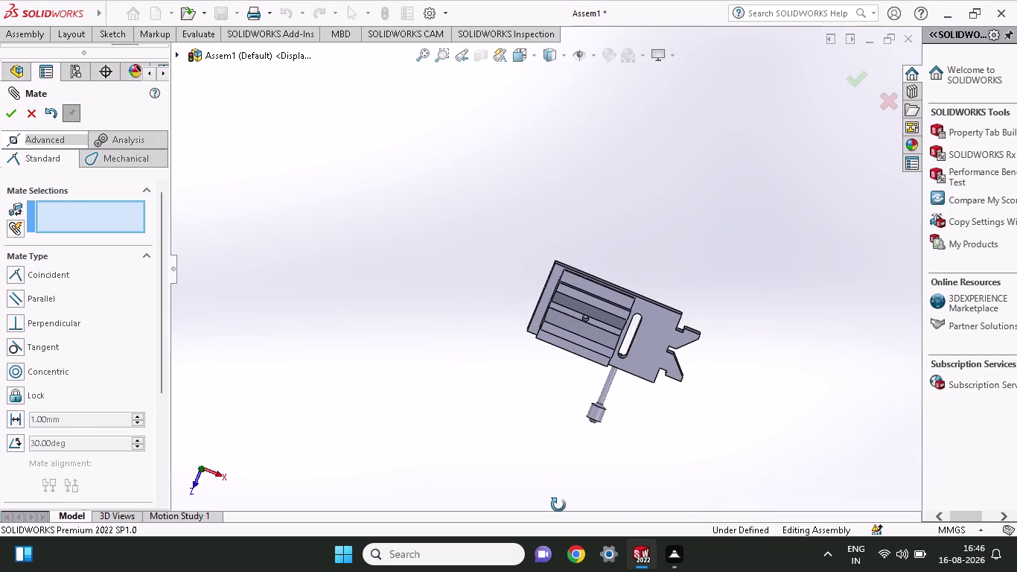
middle_drag(558, 505, 521, 441)
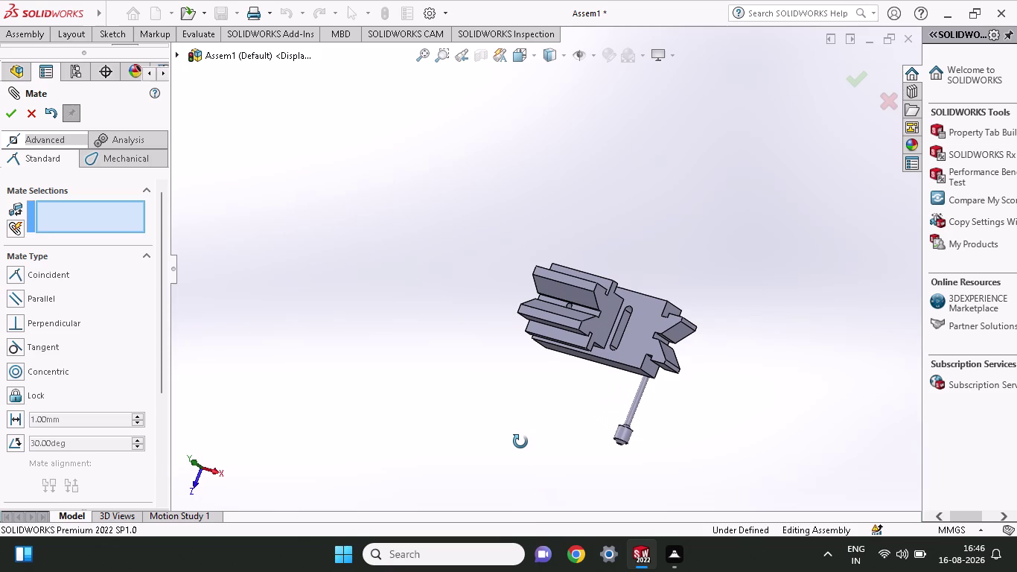
middle_drag(520, 441, 544, 342)
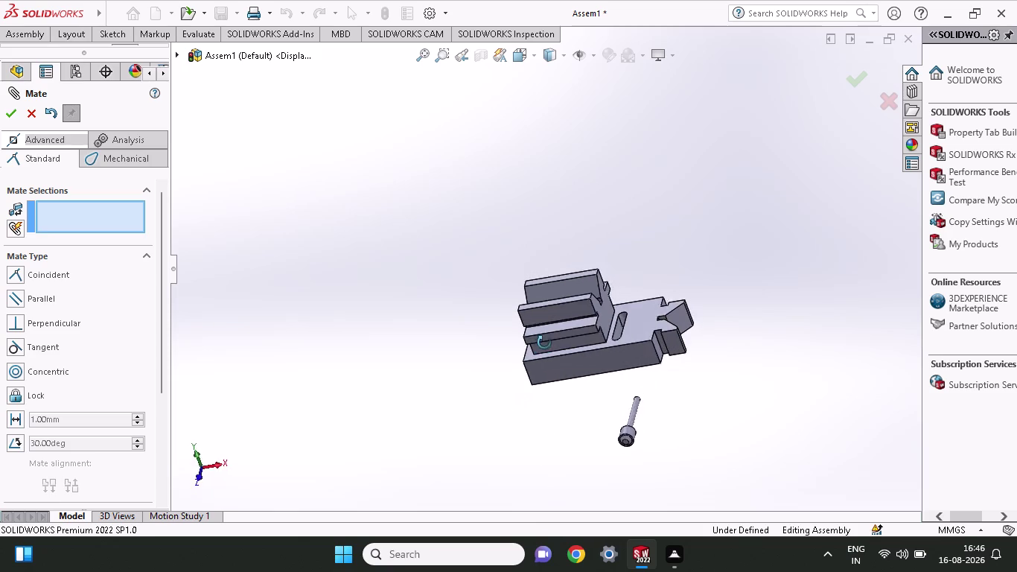
middle_drag(544, 343, 588, 387)
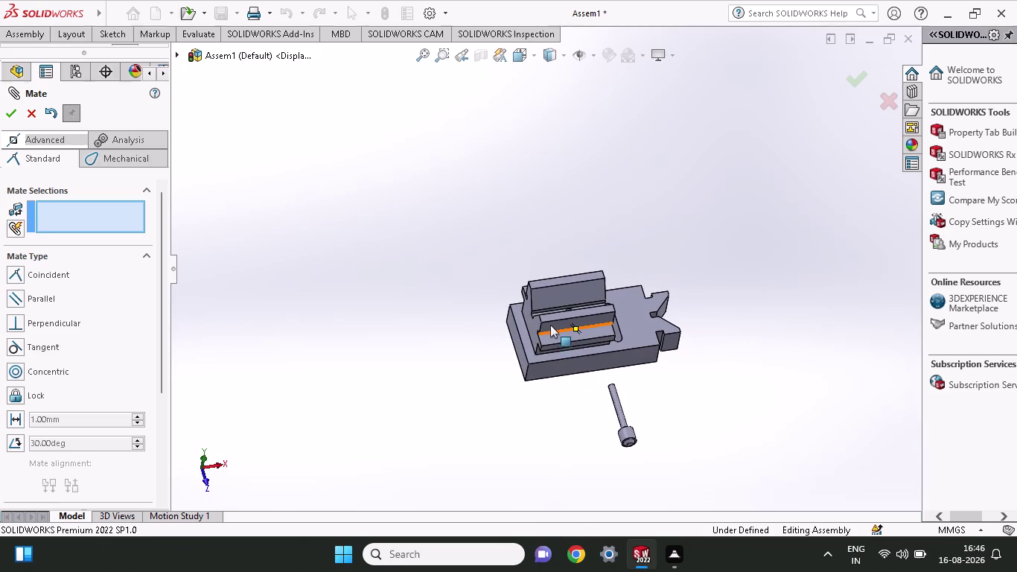
scroll(down, 3)
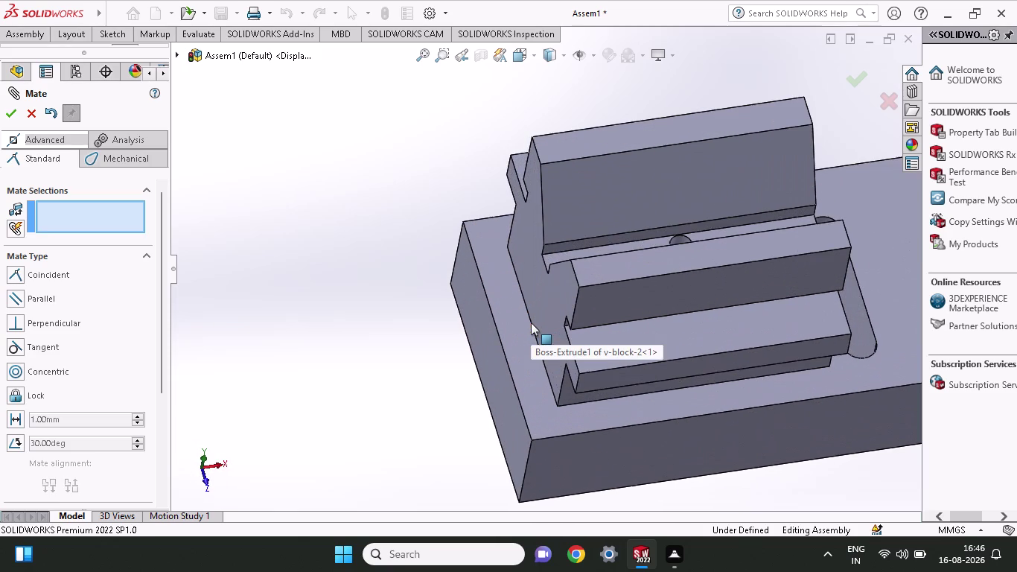
click(530, 326)
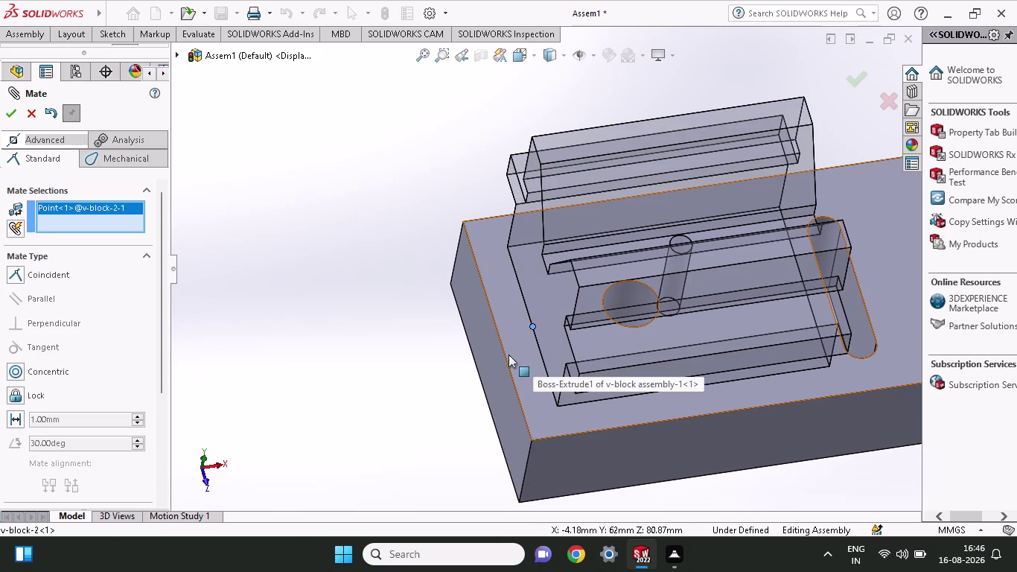
click(498, 332)
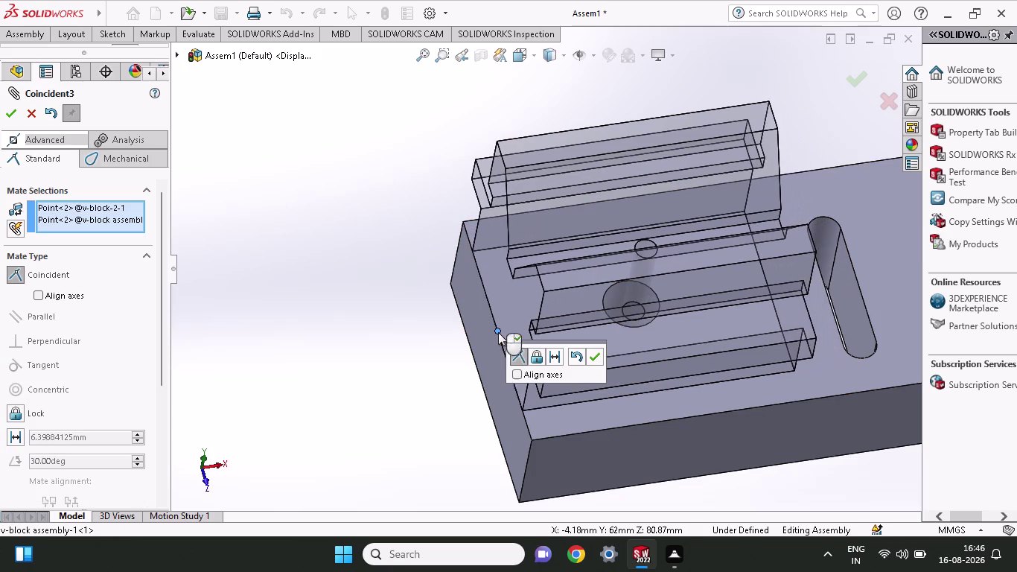
click(12, 111)
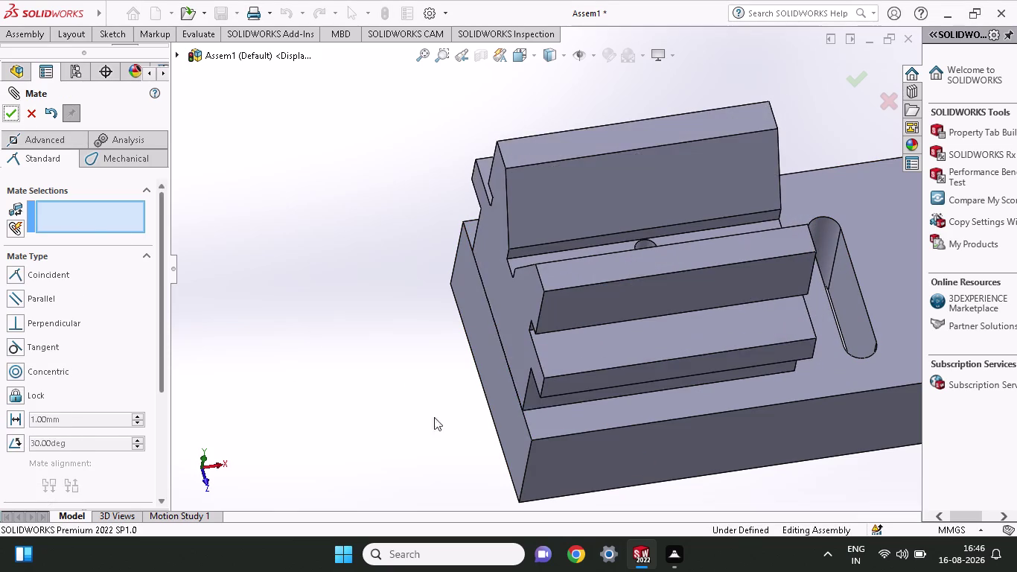
Seat the fastener's circular top edge on v-block-2's top face with a Coincident mate.
scroll(up, 3)
middle_click(688, 446)
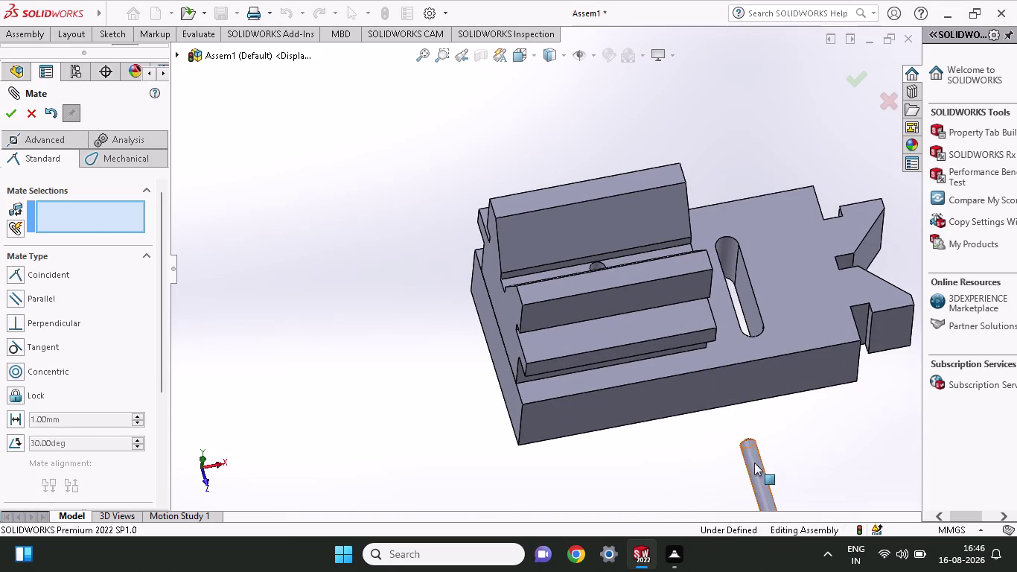
scroll(up, 3)
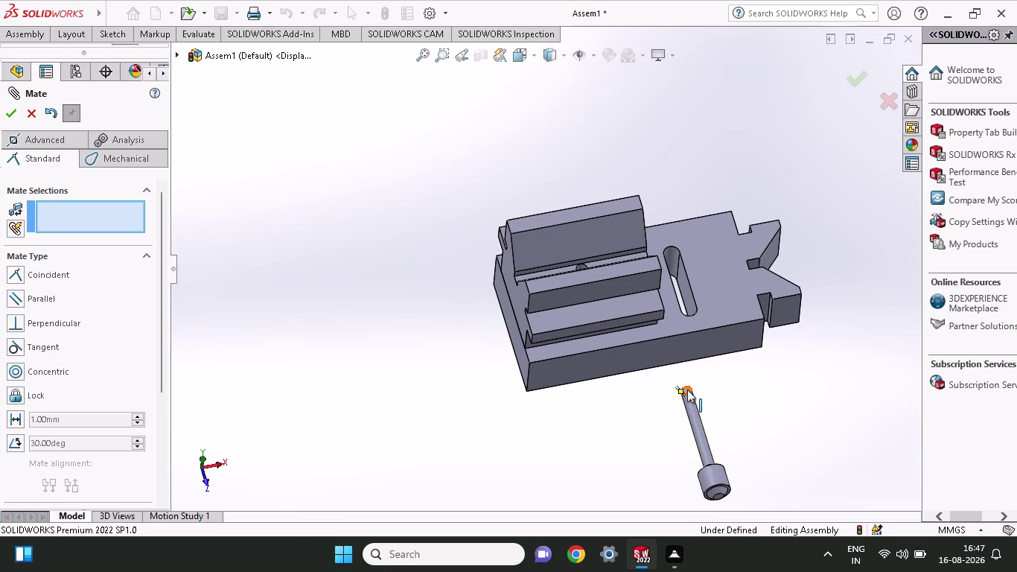
click(687, 390)
scroll(down, 3)
middle_drag(634, 354, 636, 364)
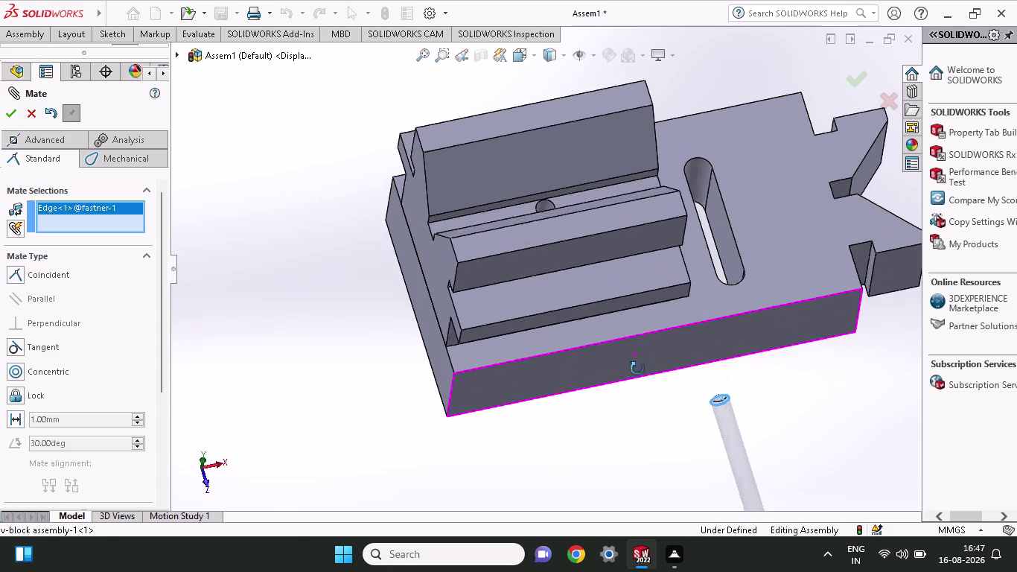
middle_drag(636, 364, 638, 404)
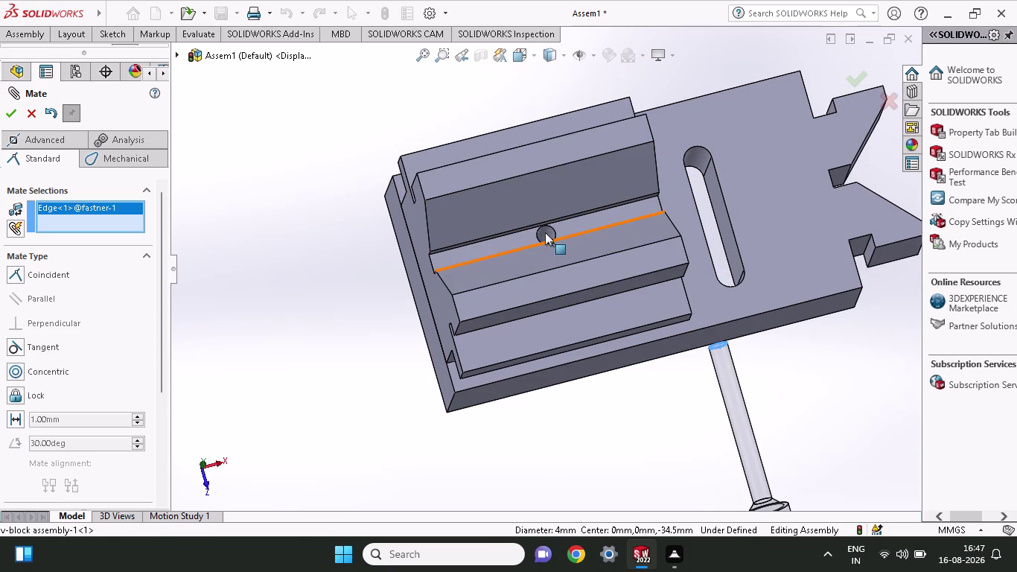
click(544, 229)
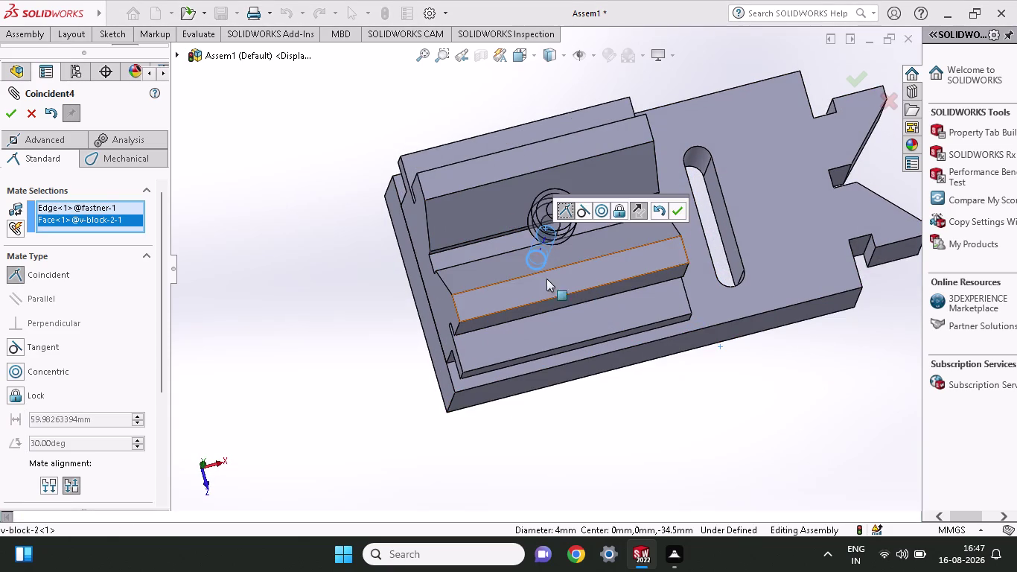
click(679, 212)
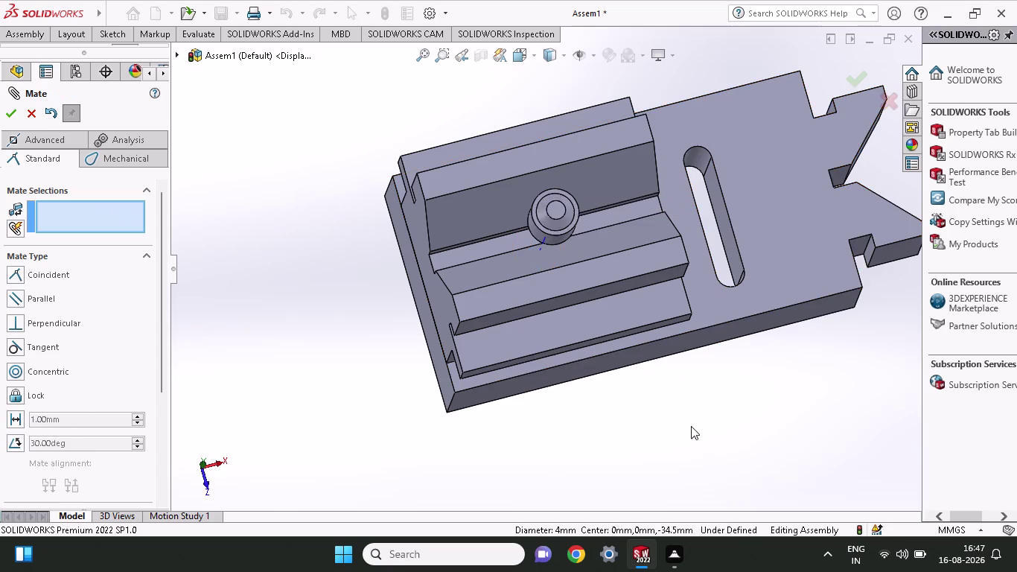
Drag the fastener upward along its hole until it stands above v-block-2.
middle_drag(691, 425, 545, 309)
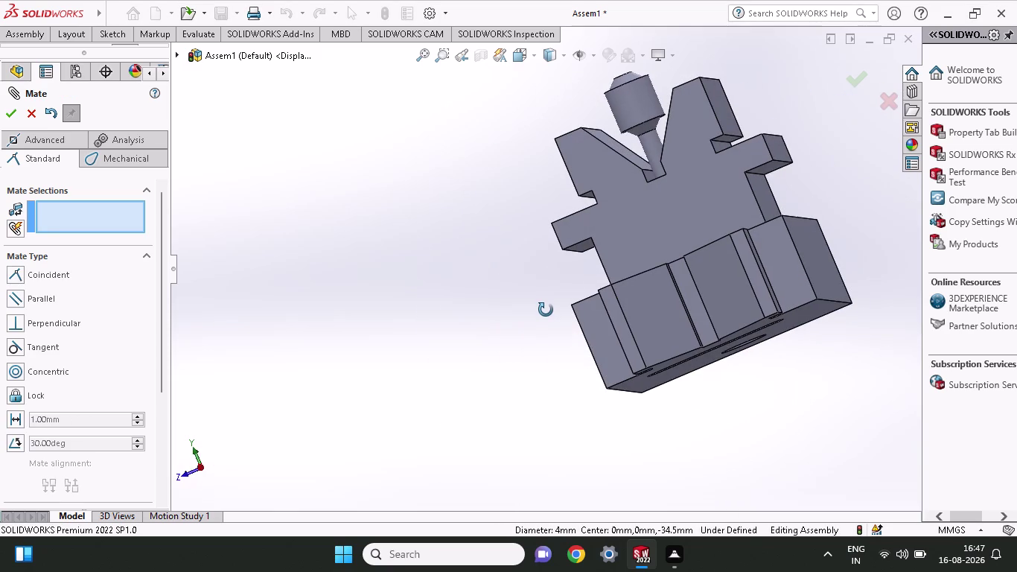
middle_drag(546, 310, 648, 333)
scroll(up, 3)
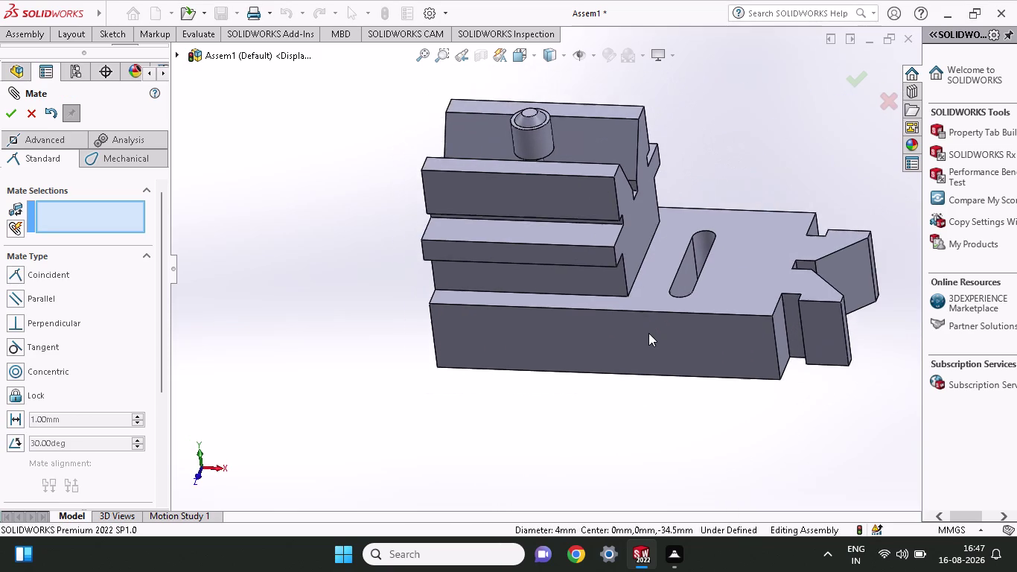
scroll(up, 3)
drag(543, 178, 540, 177)
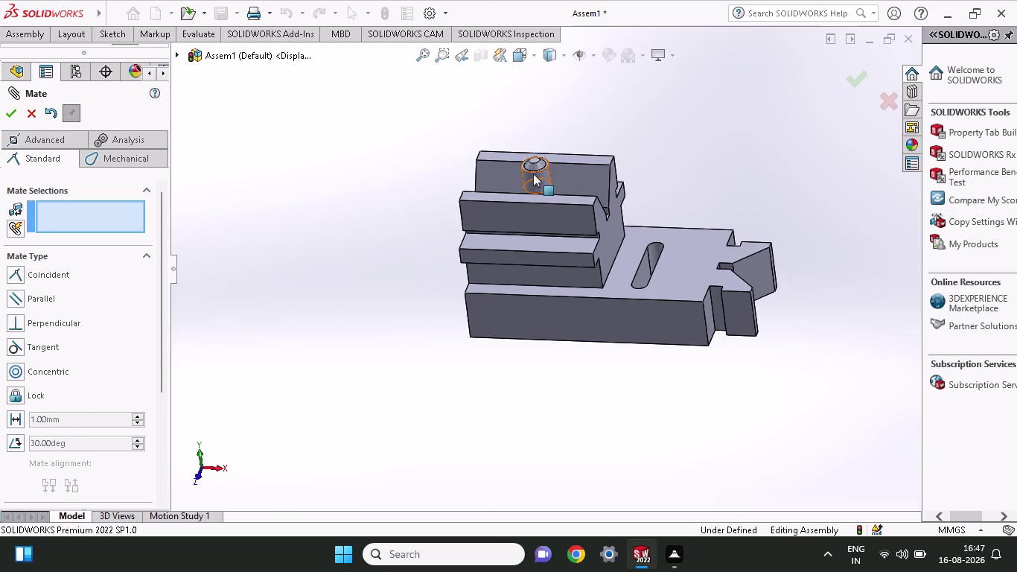
drag(541, 178, 554, 110)
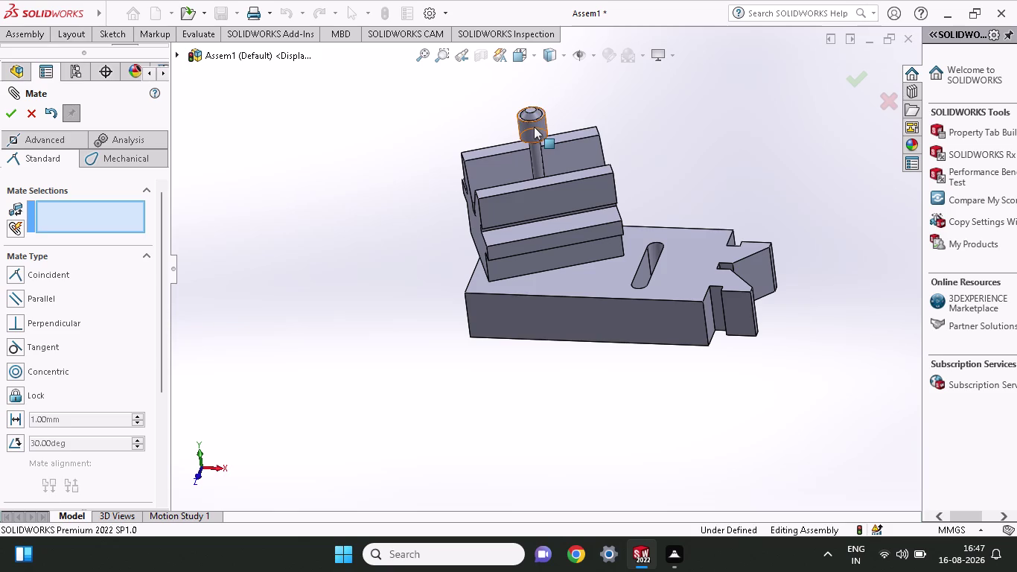
drag(534, 126, 537, 47)
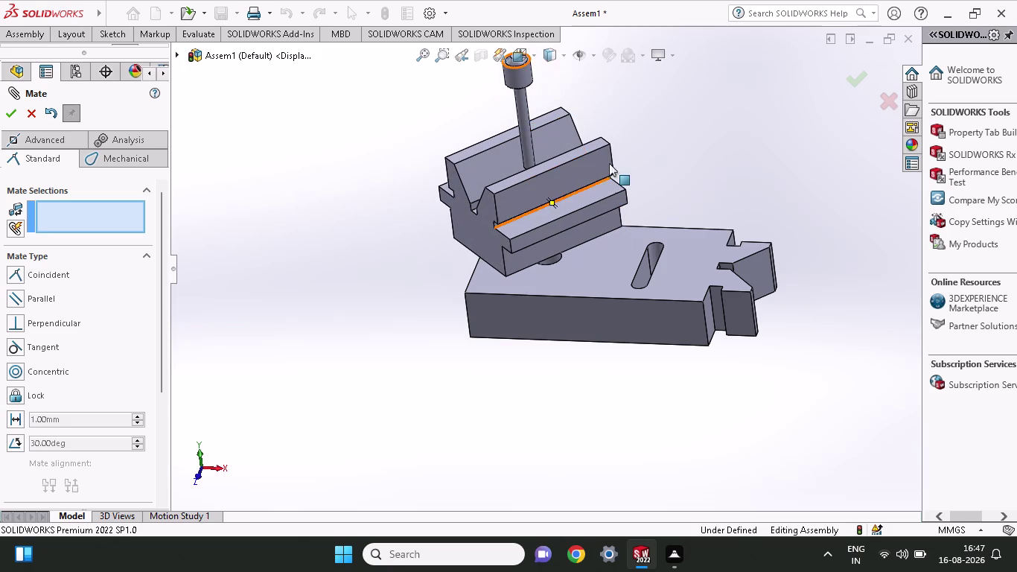
drag(601, 148, 578, 224)
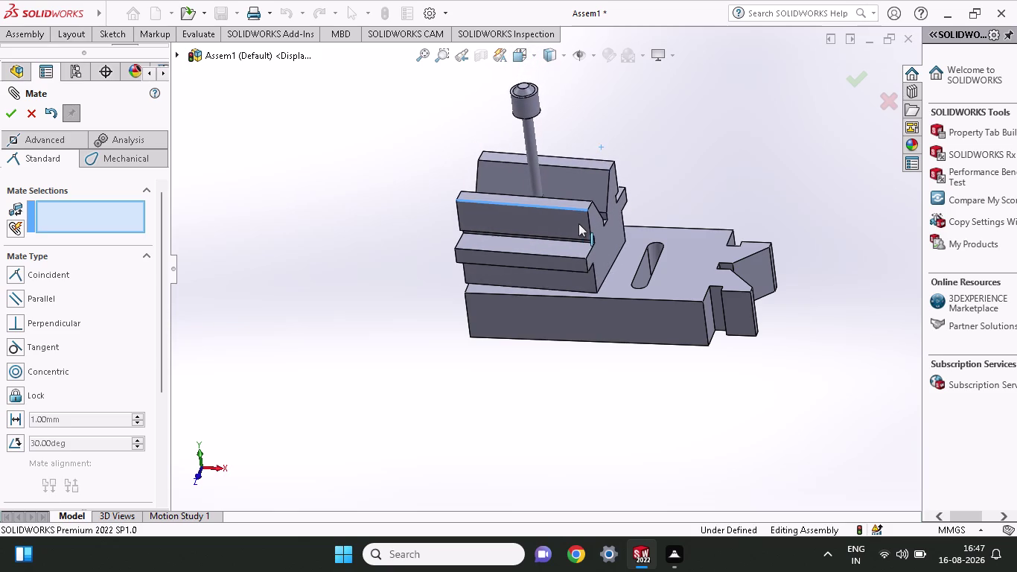
drag(579, 223, 582, 215)
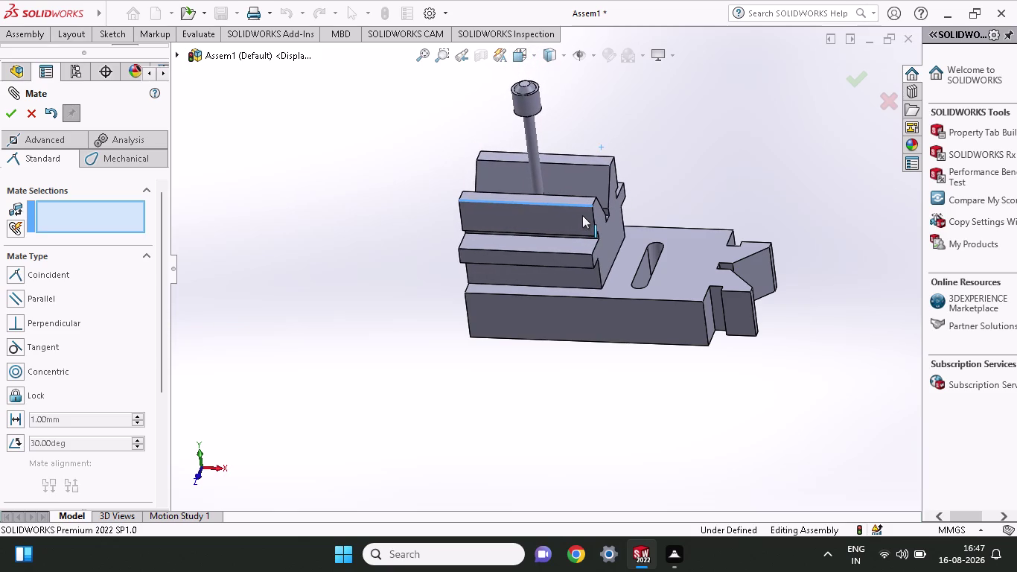
drag(582, 215, 583, 215)
Check the fastener's position from another angle and close the Mate tool.
middle_drag(674, 209, 717, 196)
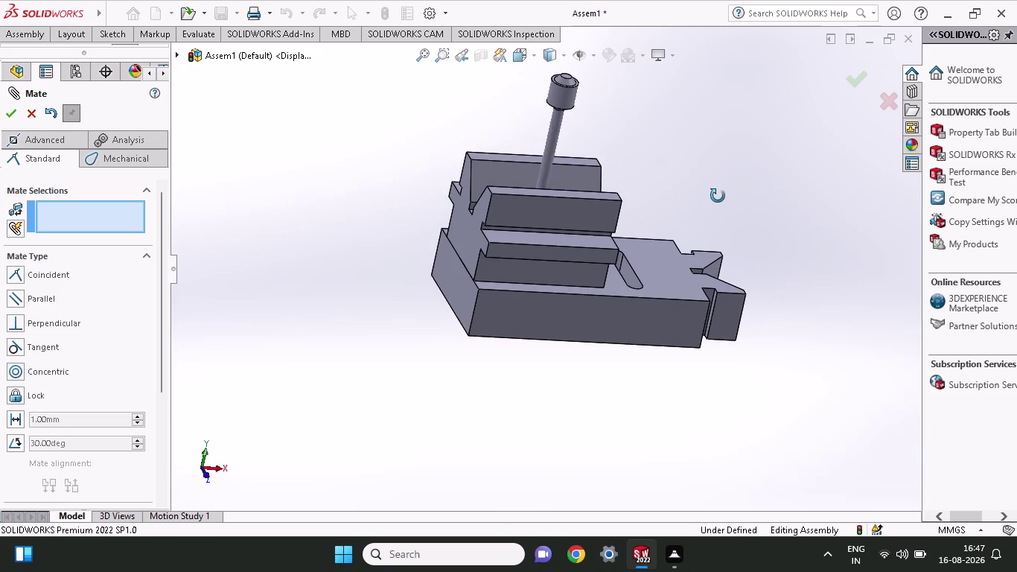
middle_drag(718, 195, 640, 208)
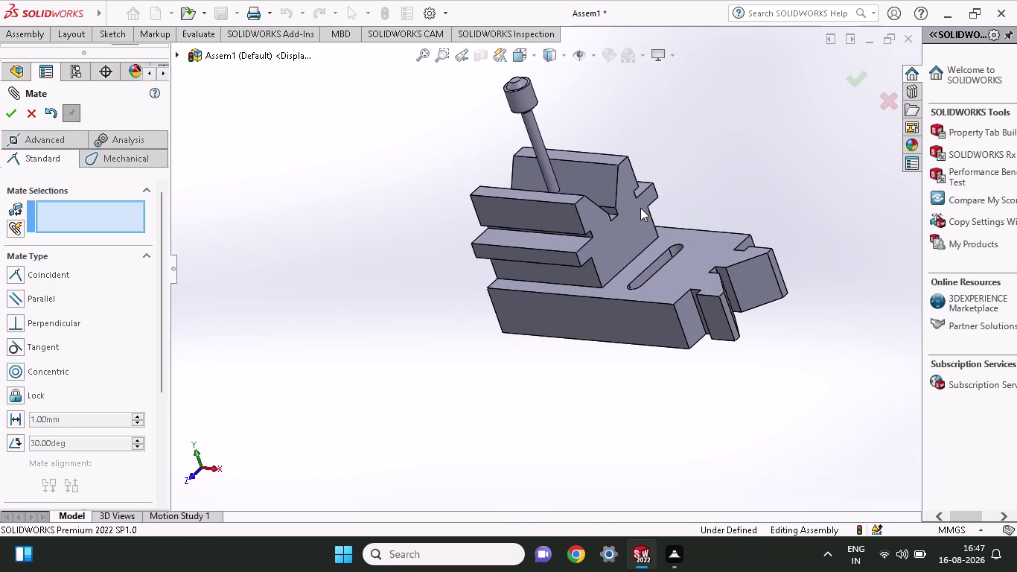
scroll(up, 3)
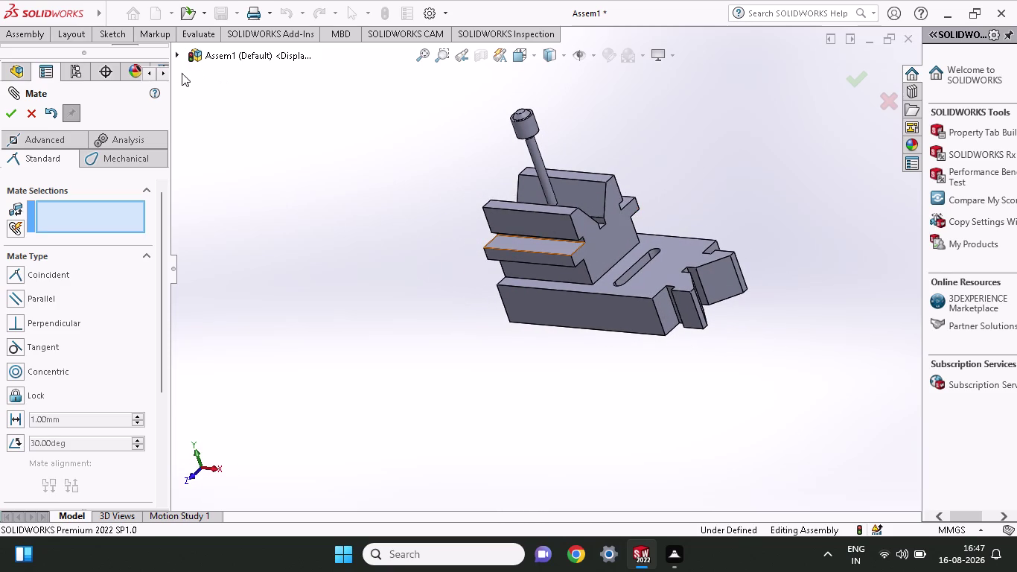
click(14, 114)
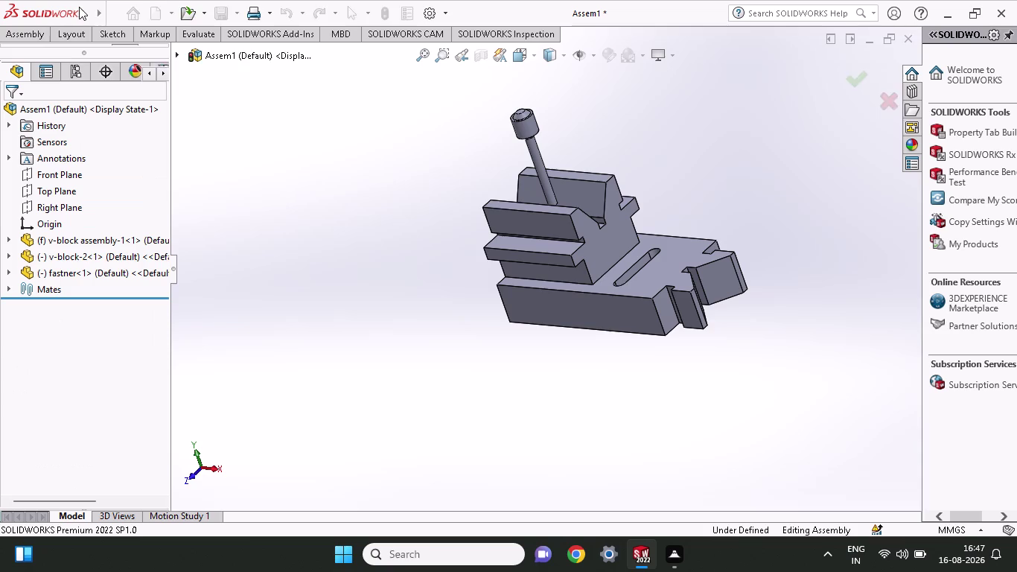
Start a new mate from the Assembly commands, then cancel it.
click(40, 26)
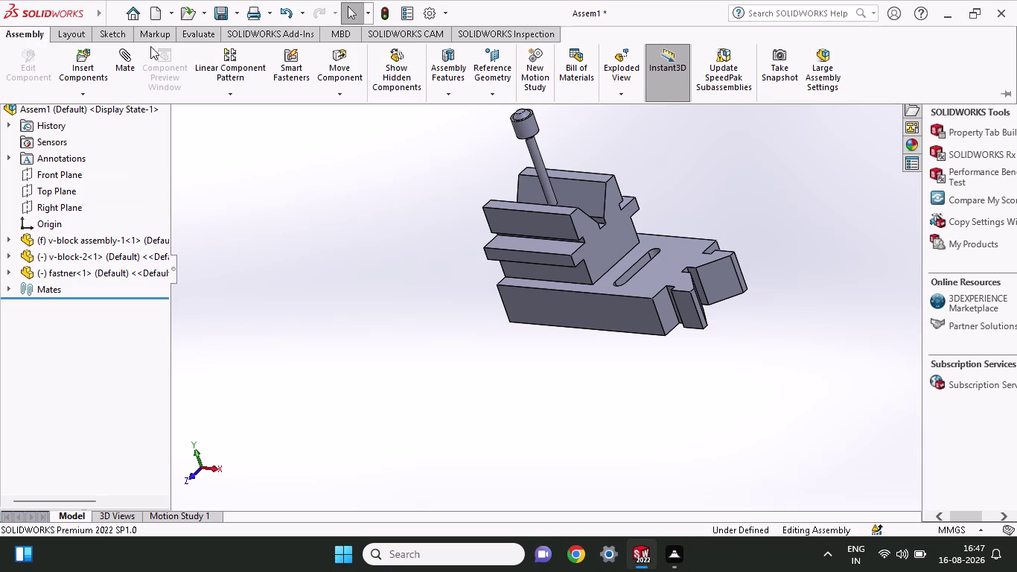
click(137, 70)
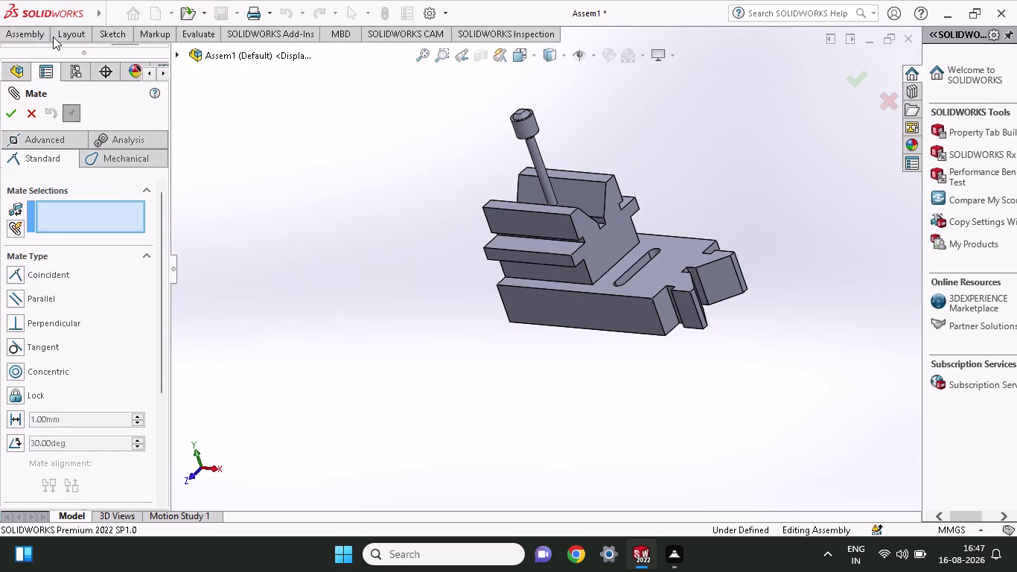
click(29, 116)
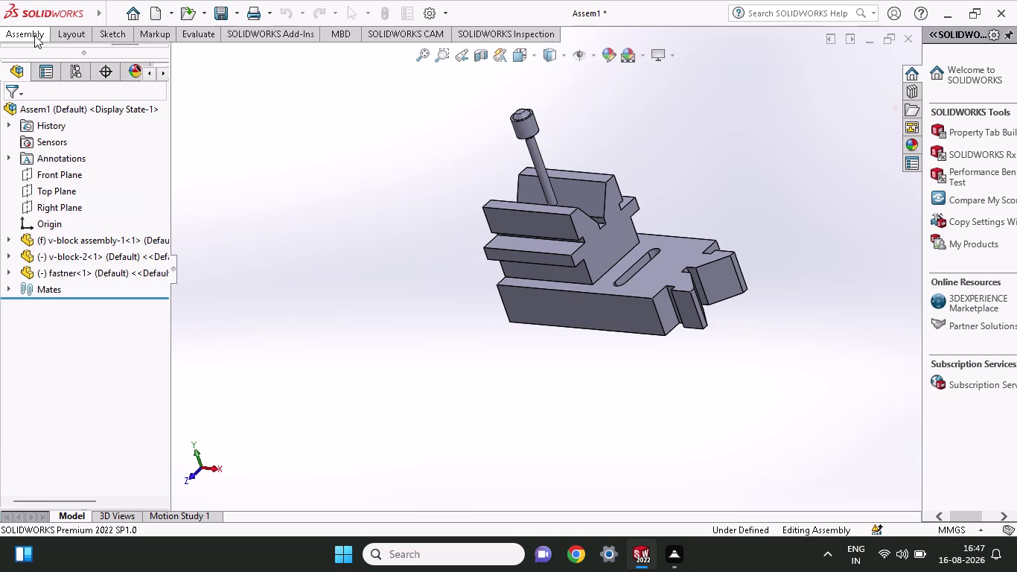
Insert the U-clamp part file and place it beside the v-block on the base.
click(34, 35)
click(81, 72)
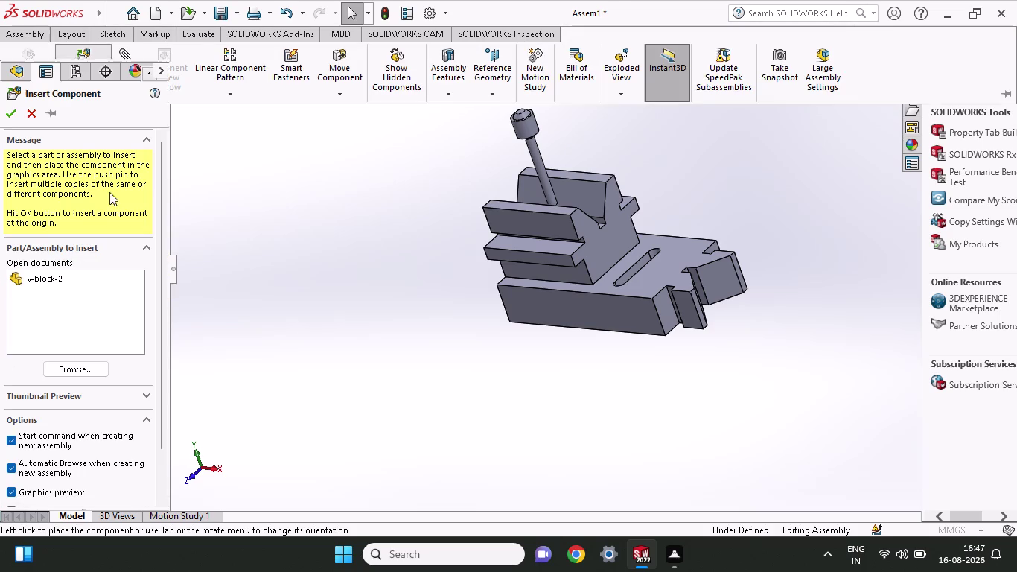
click(67, 364)
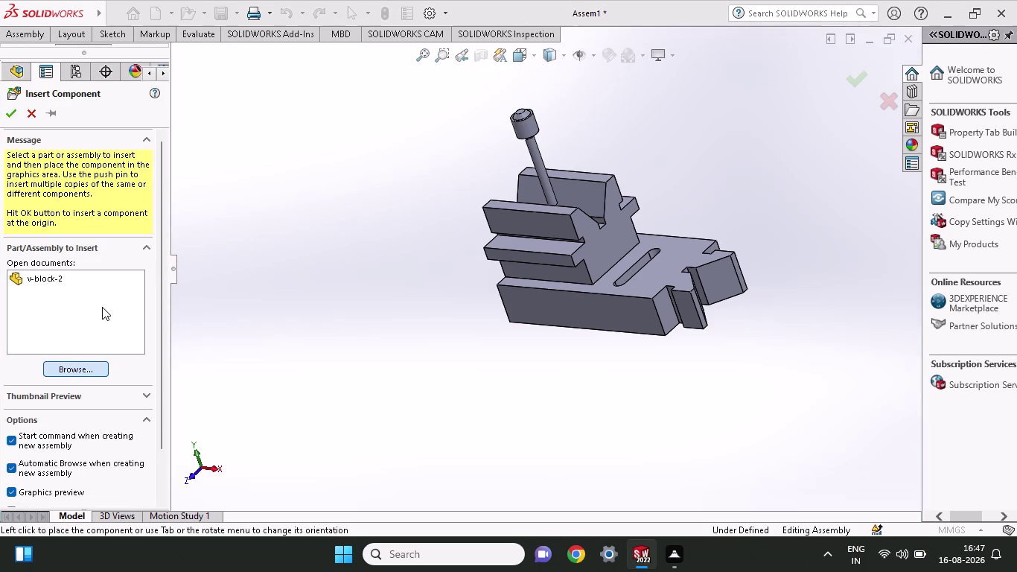
click(419, 242)
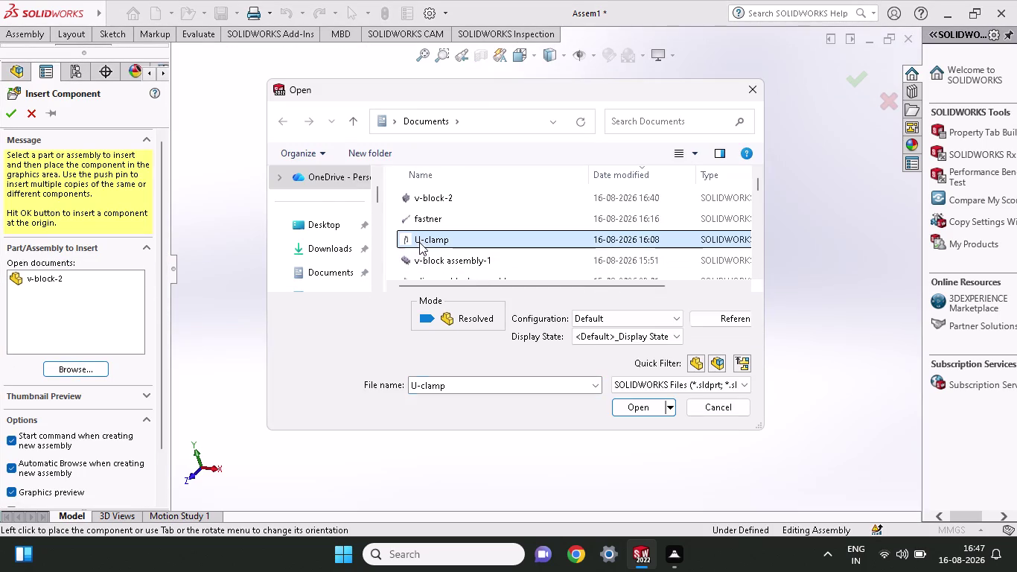
click(619, 402)
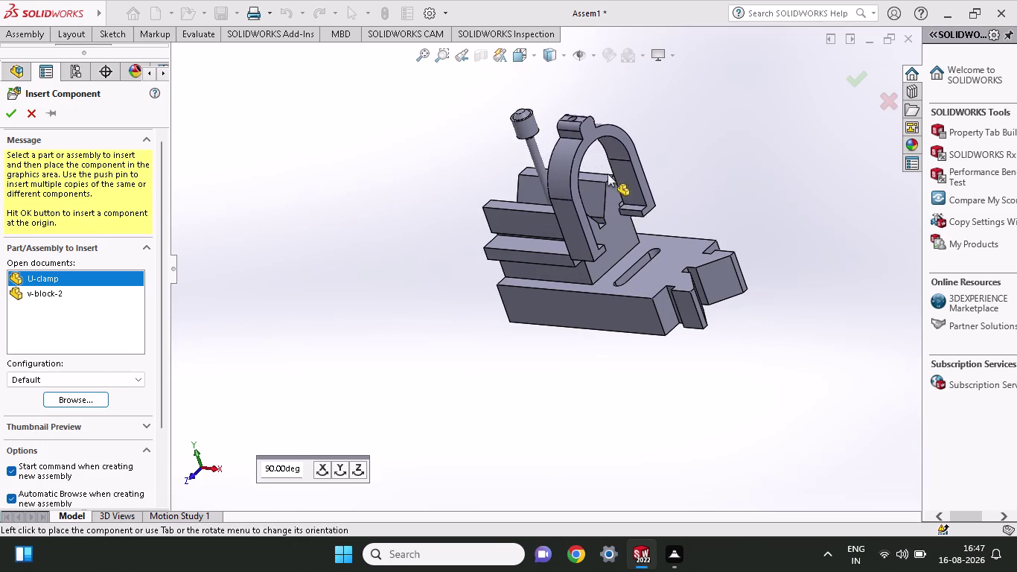
click(671, 166)
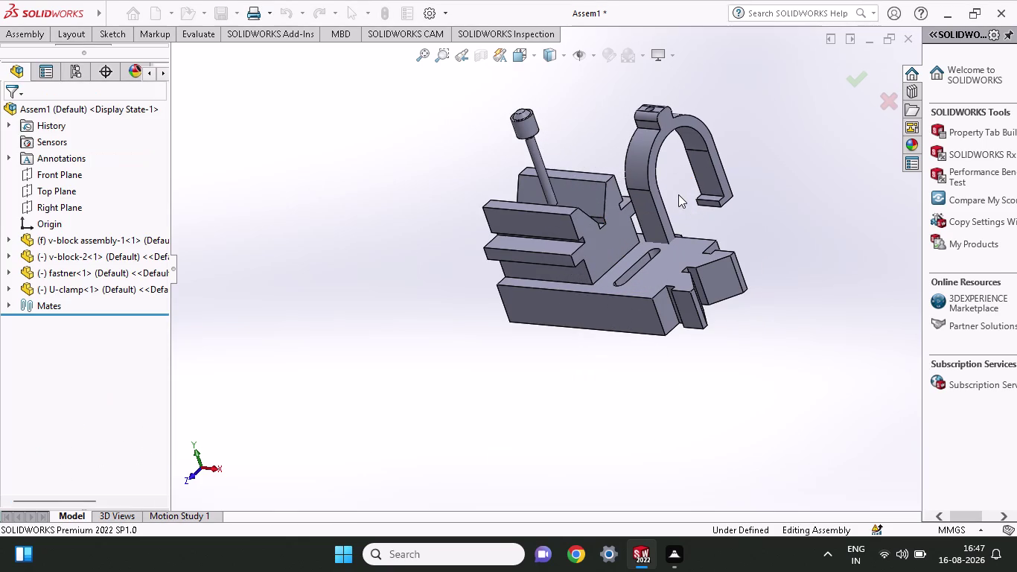
Clear the U-clamp end-face selection and bring back the Assembly commands.
drag(655, 177, 749, 169)
scroll(down, 3)
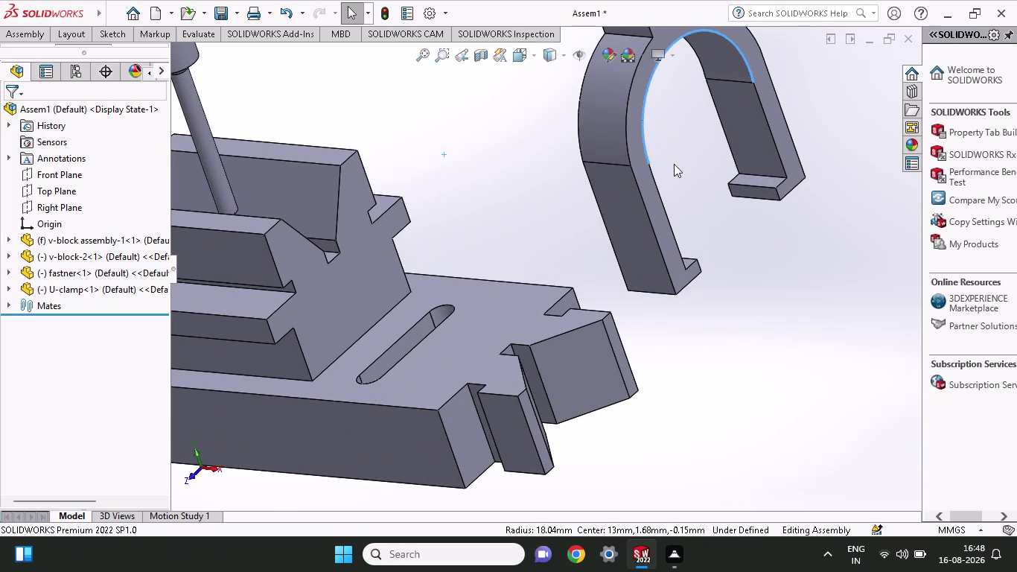
click(742, 187)
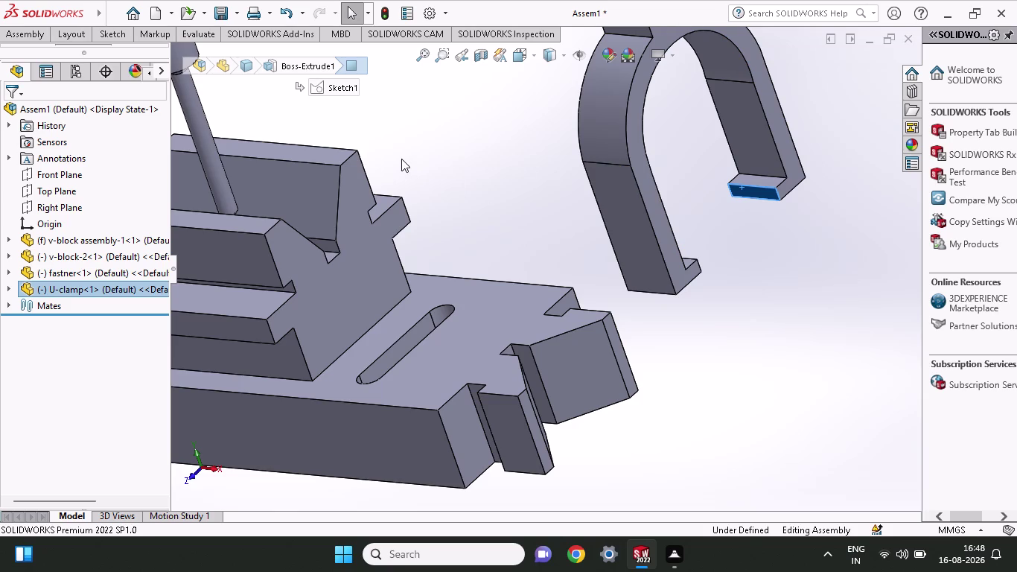
click(379, 143)
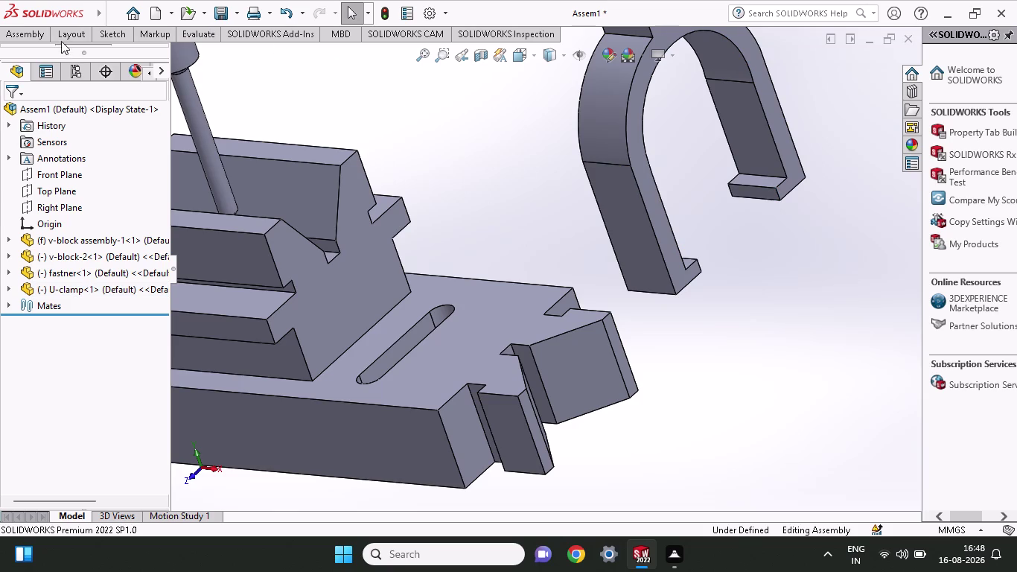
click(64, 32)
click(41, 32)
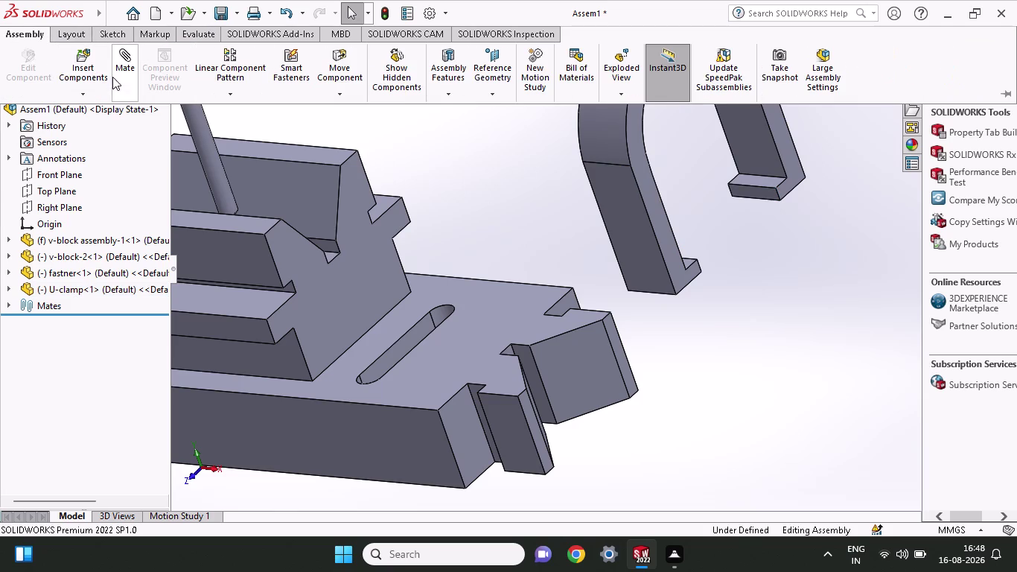
Mate the U-clamp's flat side face coincident to a v-block-2 face.
click(120, 63)
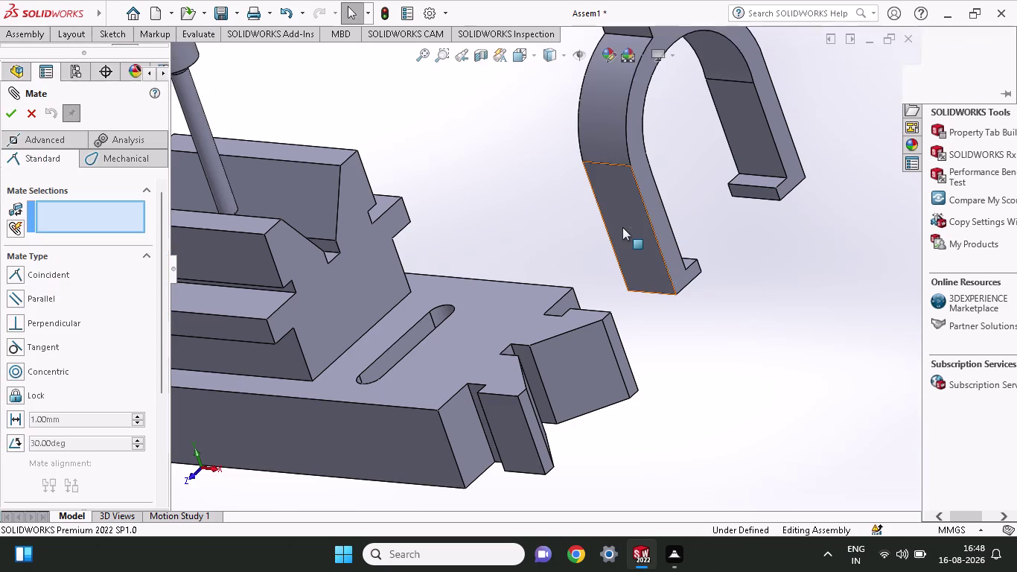
click(762, 192)
scroll(up, 3)
middle_drag(551, 116, 417, 175)
scroll(up, 3)
middle_drag(478, 163, 485, 199)
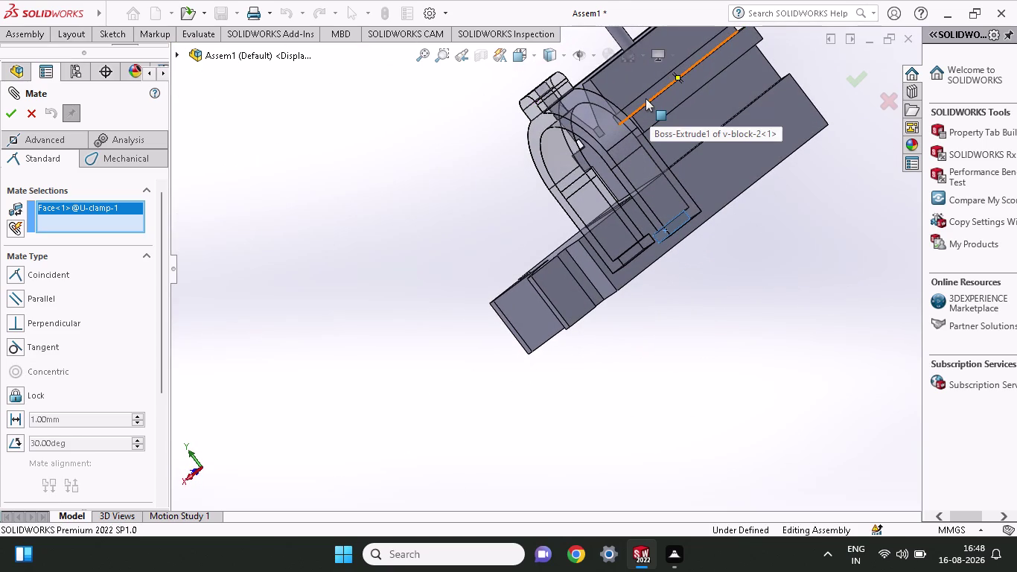
click(646, 98)
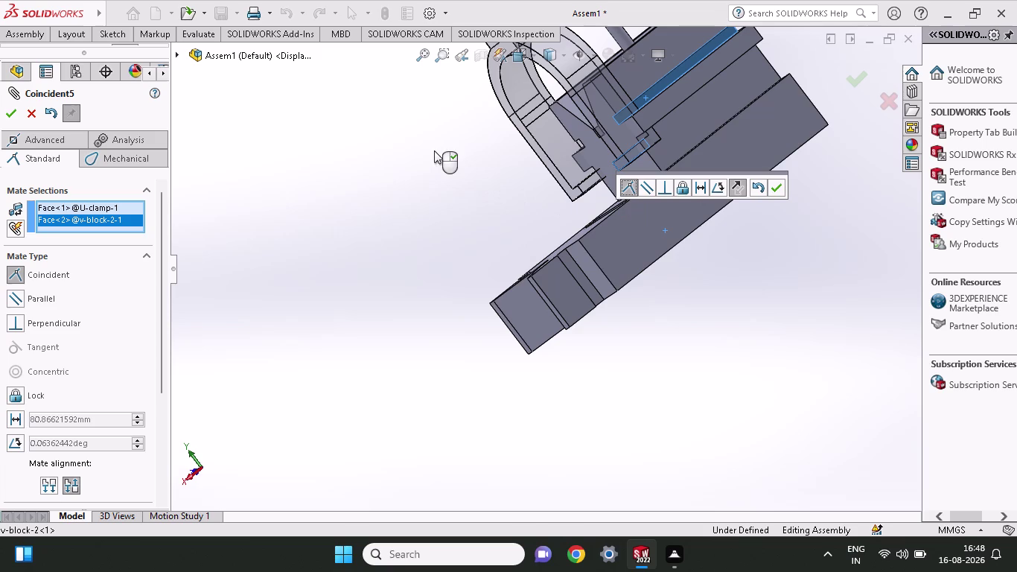
click(635, 189)
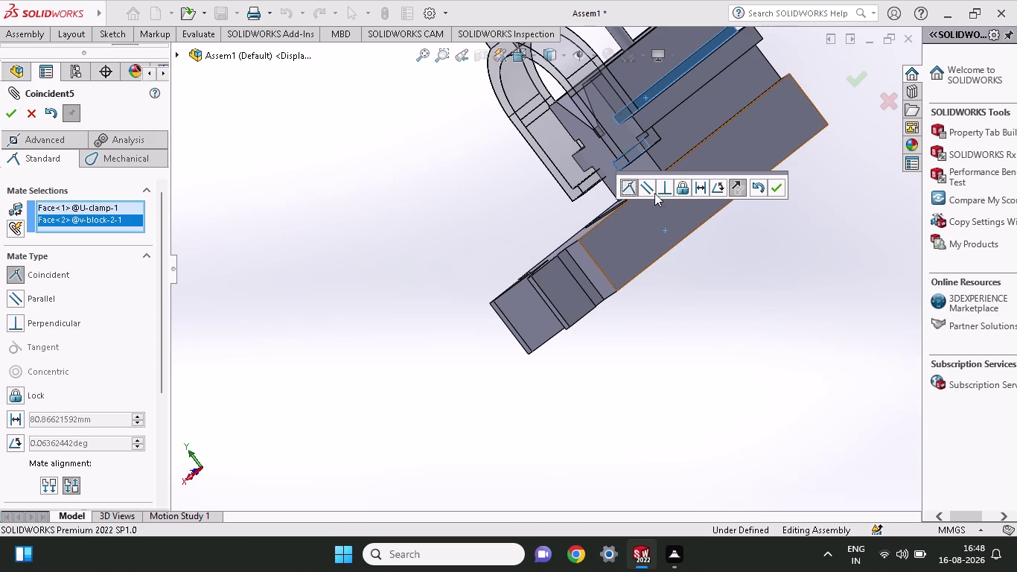
click(772, 194)
scroll(up, 3)
Inspect the new mate, then slide the U-clamp along the base toward the v-block end.
middle_drag(438, 191, 557, 256)
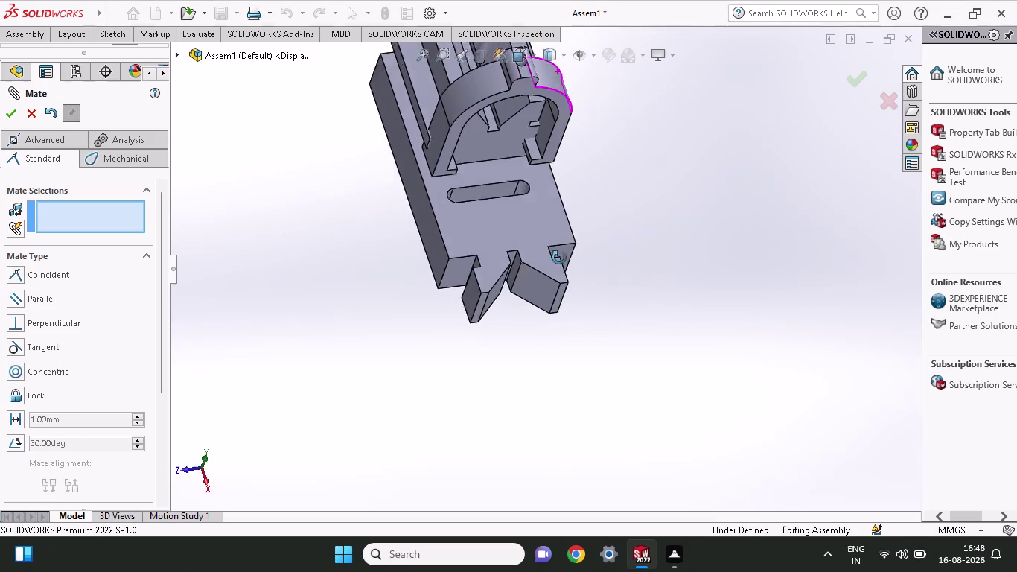
middle_drag(557, 256, 562, 235)
scroll(up, 3)
scroll(up, 3)
middle_drag(521, 186, 556, 245)
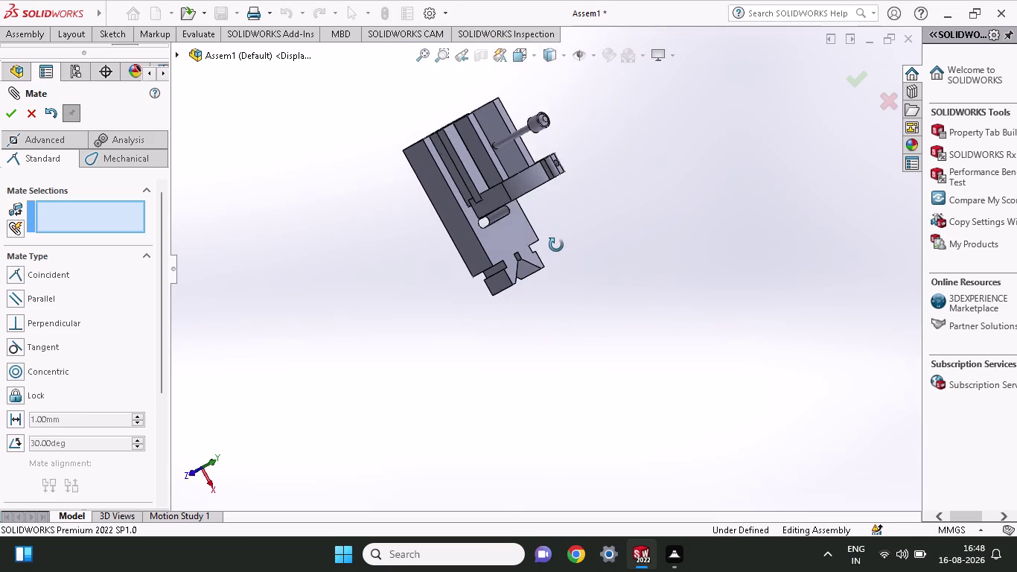
middle_drag(556, 244, 543, 174)
scroll(down, 3)
scroll(down, 3)
drag(489, 187, 500, 165)
drag(501, 165, 507, 101)
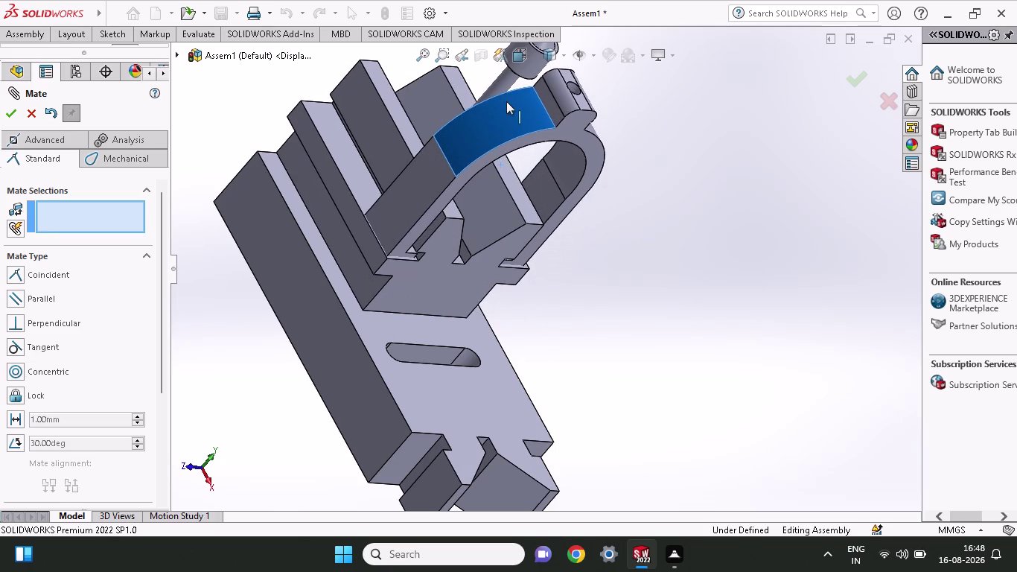
drag(506, 102, 517, 107)
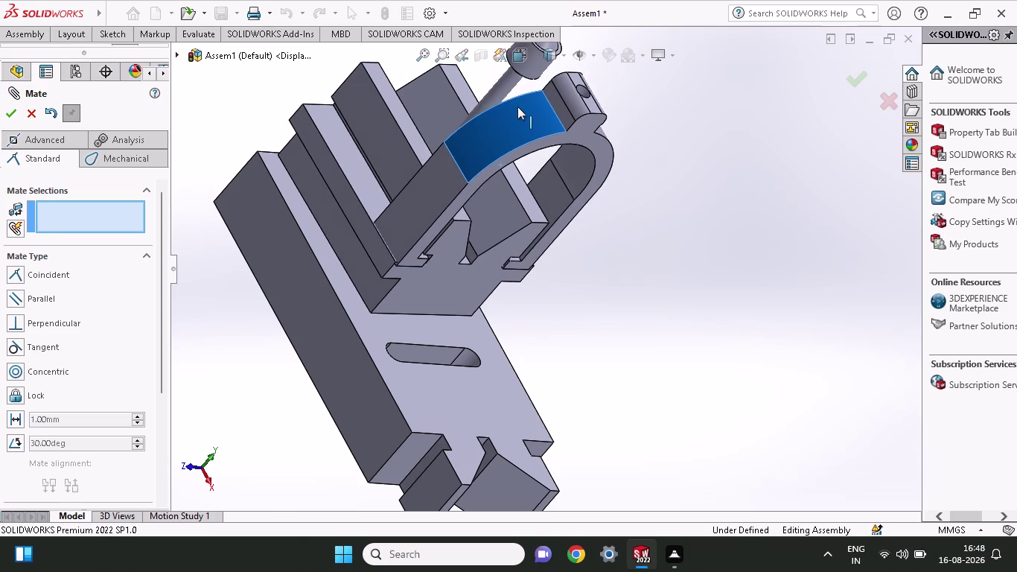
drag(517, 106, 518, 103)
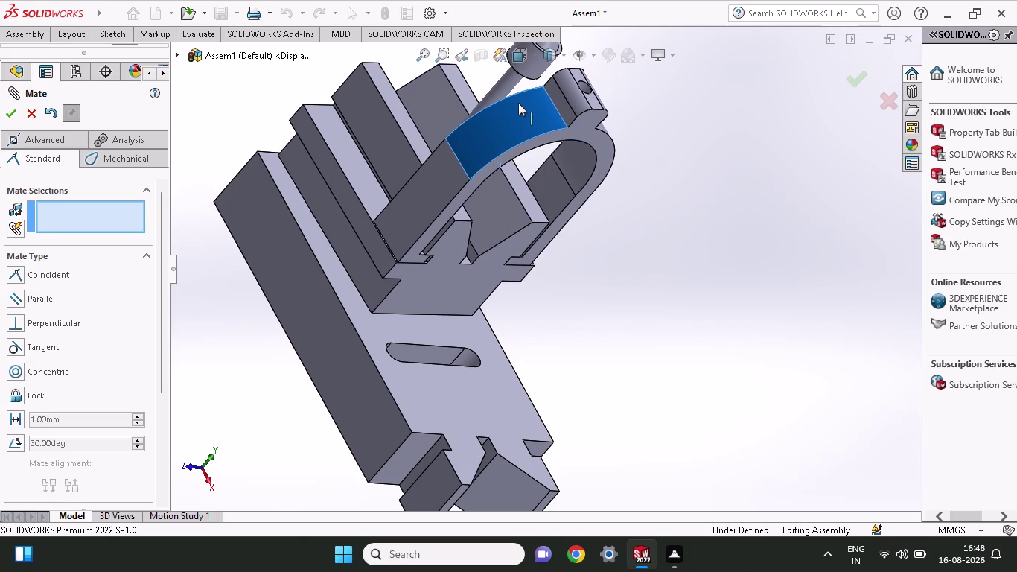
drag(518, 102, 470, 36)
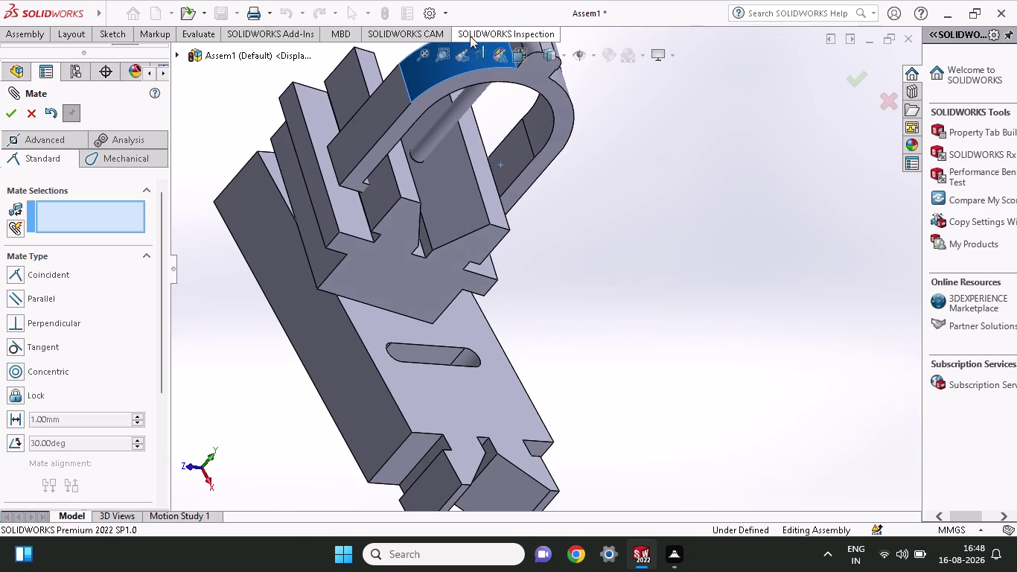
drag(470, 36, 472, 31)
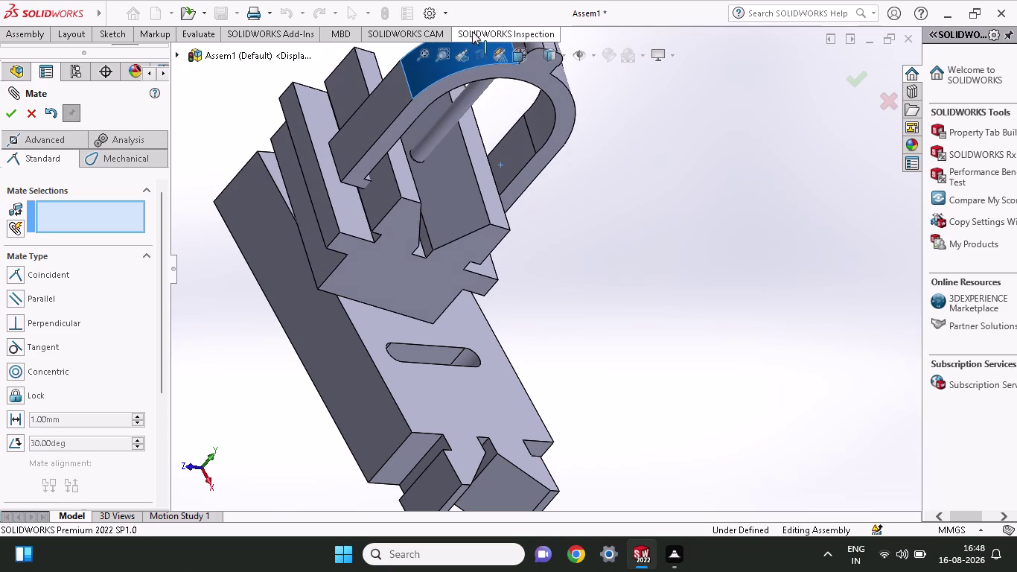
drag(472, 31, 472, 63)
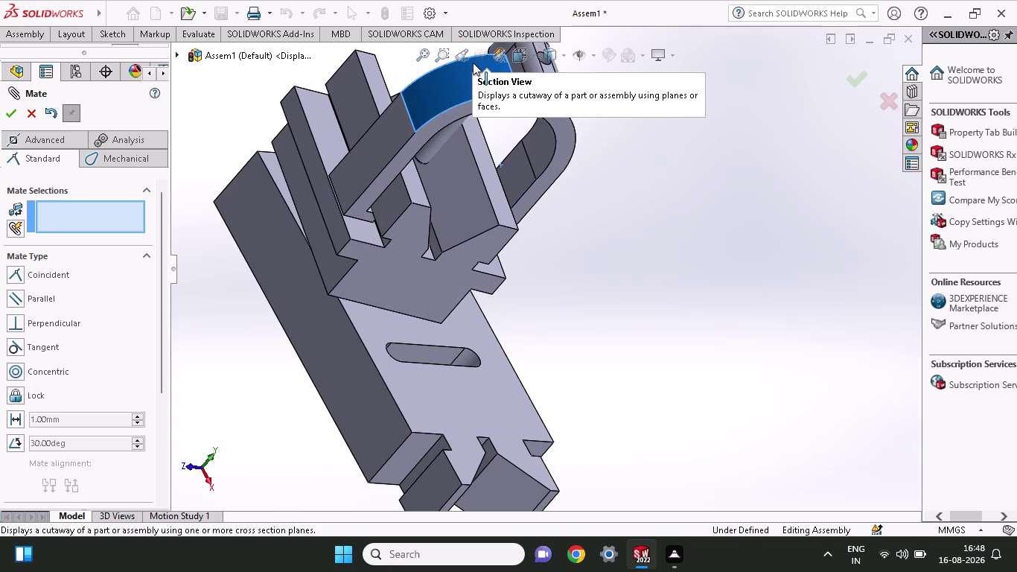
drag(472, 62, 522, 32)
Seat the U-clamp's inner face against a v-block-2 face as Coincident6.
middle_drag(608, 255, 676, 138)
click(523, 76)
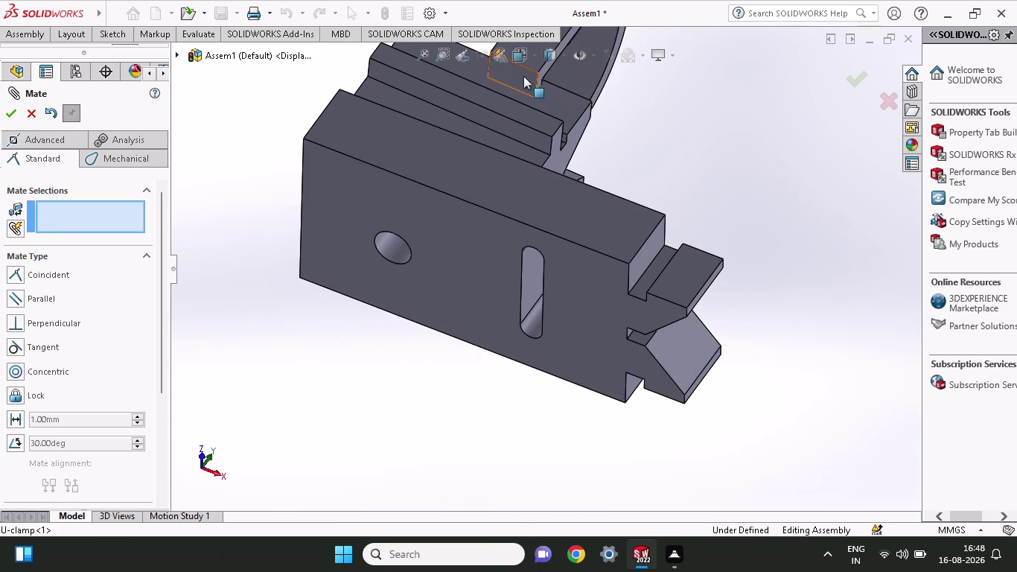
middle_drag(726, 158, 645, 328)
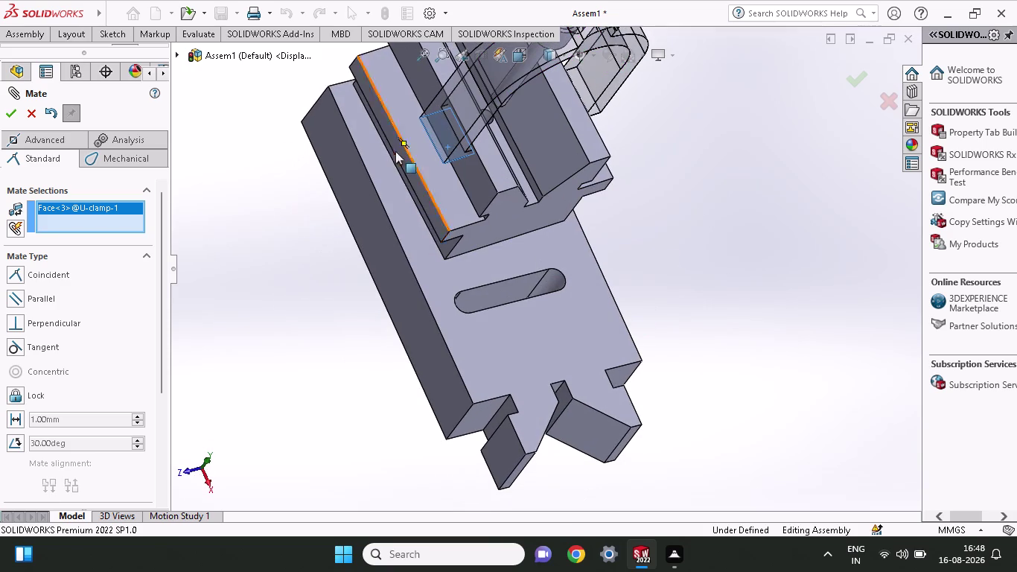
click(433, 173)
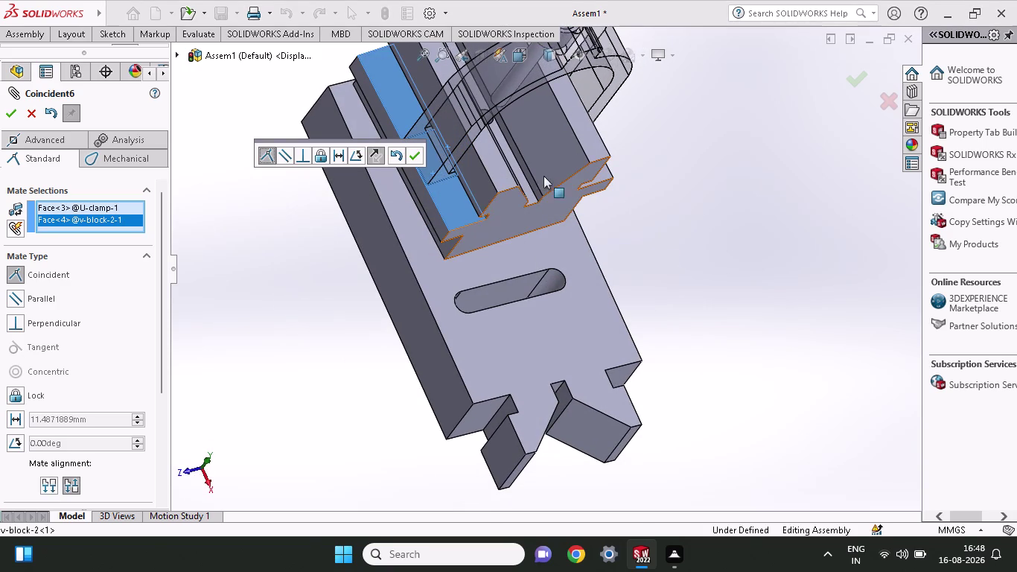
click(412, 158)
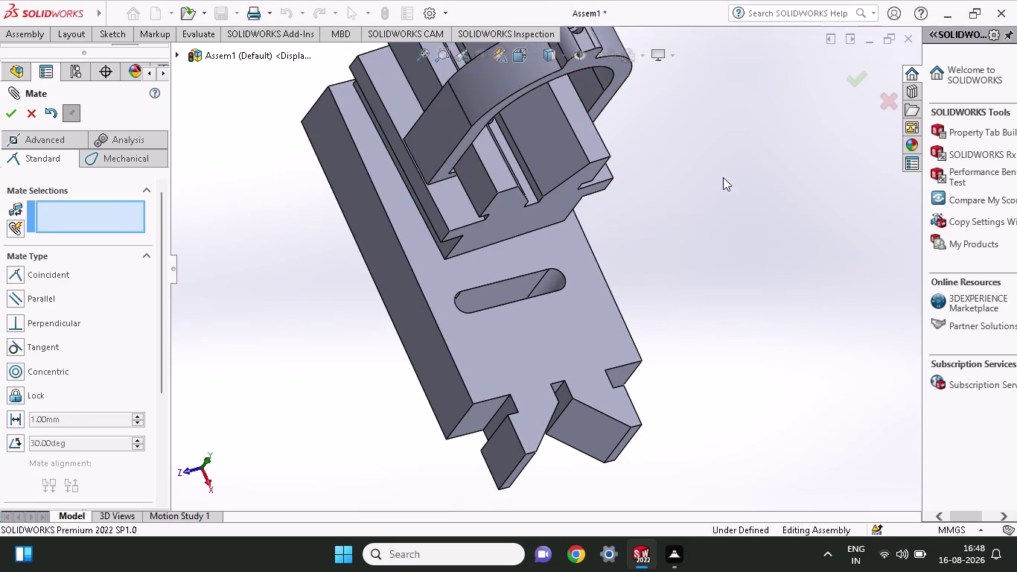
Pull the fastener up toward the U-clamp's top bolt hole.
scroll(up, 3)
middle_drag(658, 230, 687, 138)
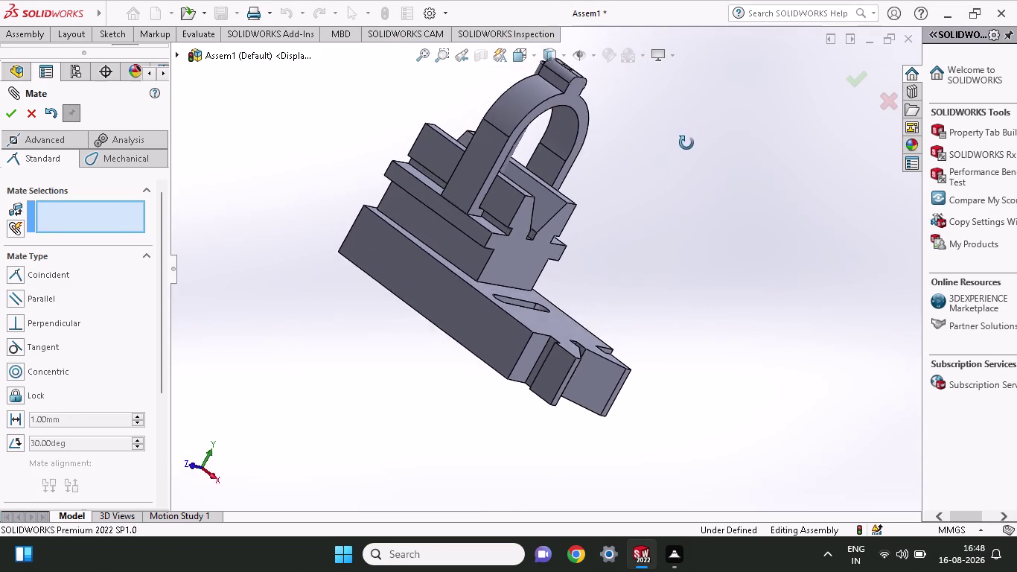
middle_drag(687, 138, 609, 319)
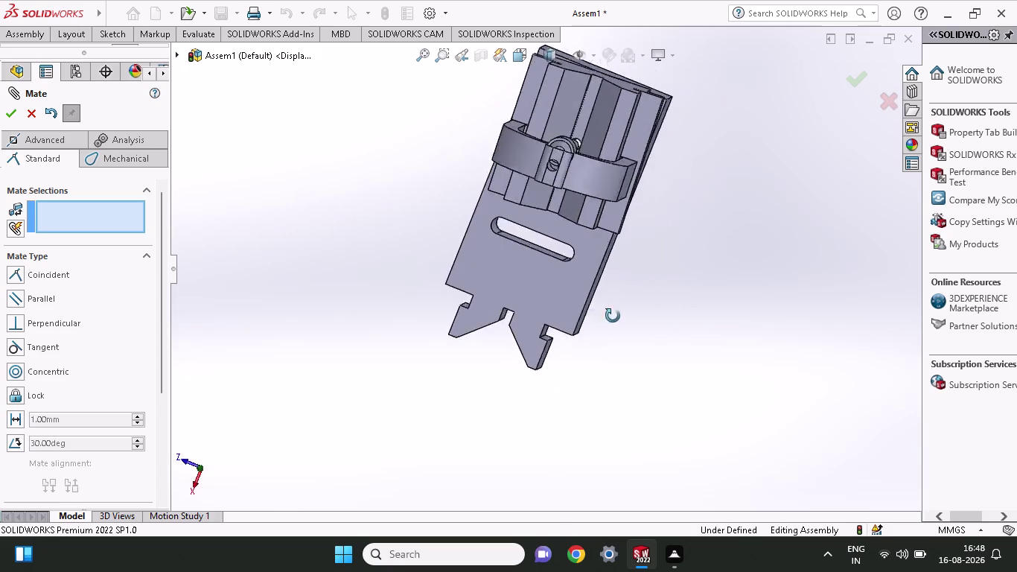
middle_drag(609, 319, 731, 240)
middle_drag(731, 240, 668, 227)
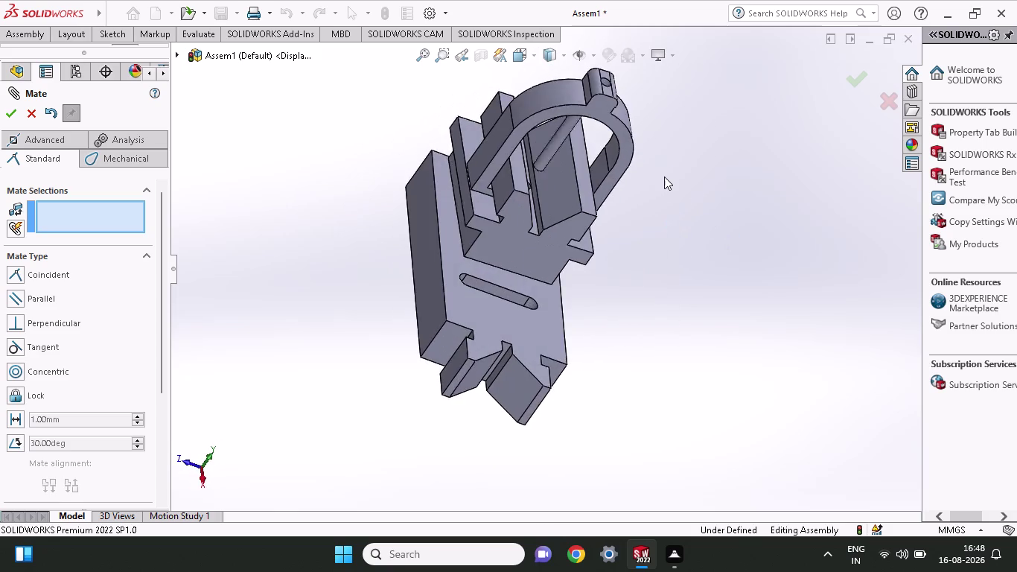
scroll(up, 3)
scroll(down, 3)
scroll(down, 3)
drag(380, 314, 420, 263)
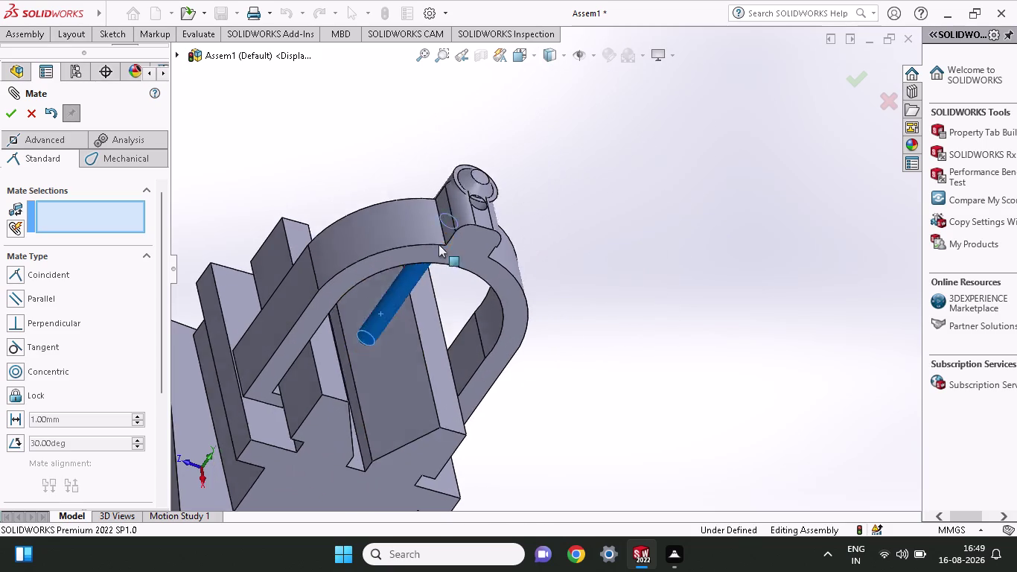
drag(419, 263, 512, 163)
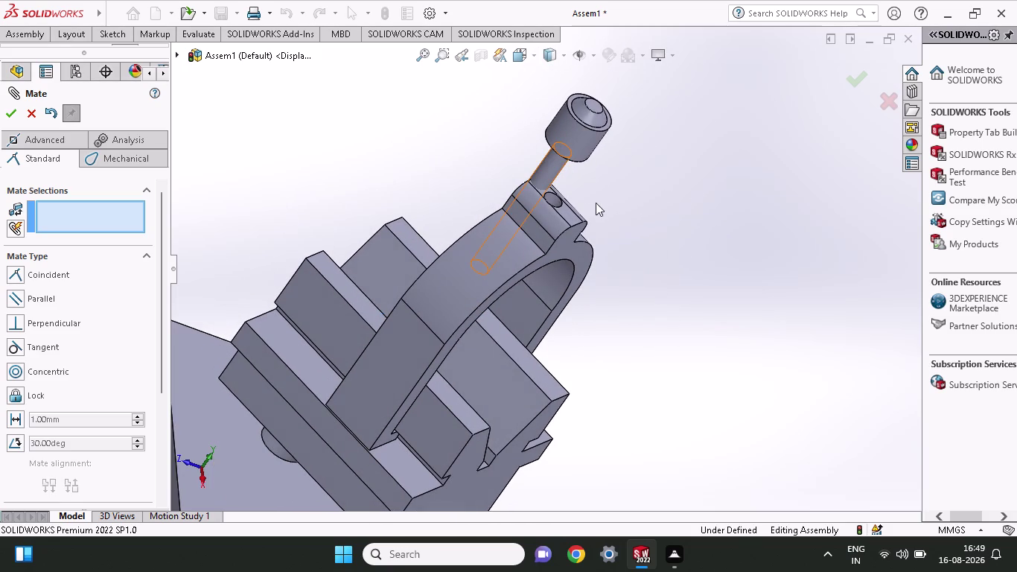
Make the fastener's cylindrical face concentric with the clamp's hole edge (Concentric1).
middle_drag(596, 203, 548, 227)
click(553, 208)
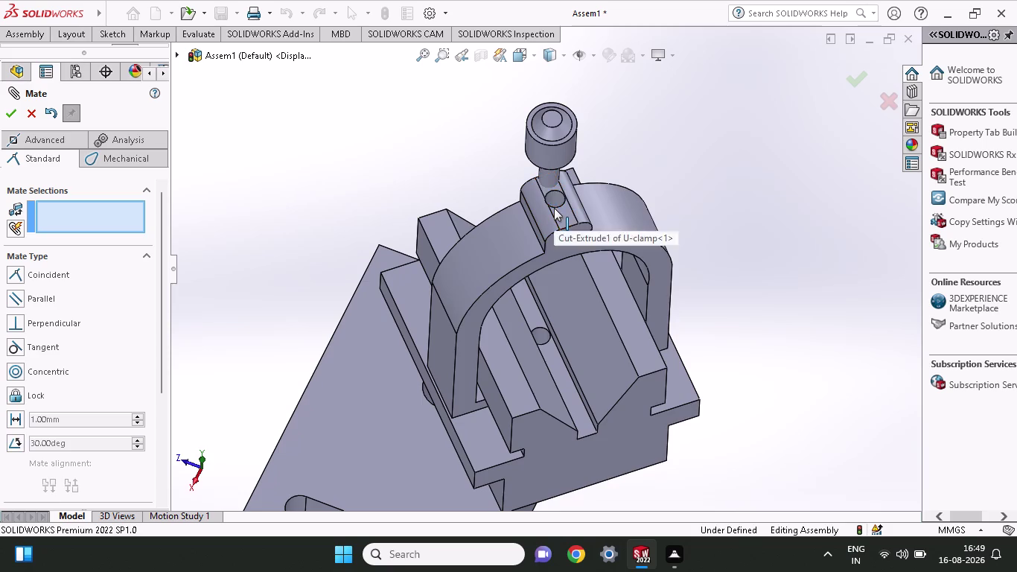
scroll(up, 3)
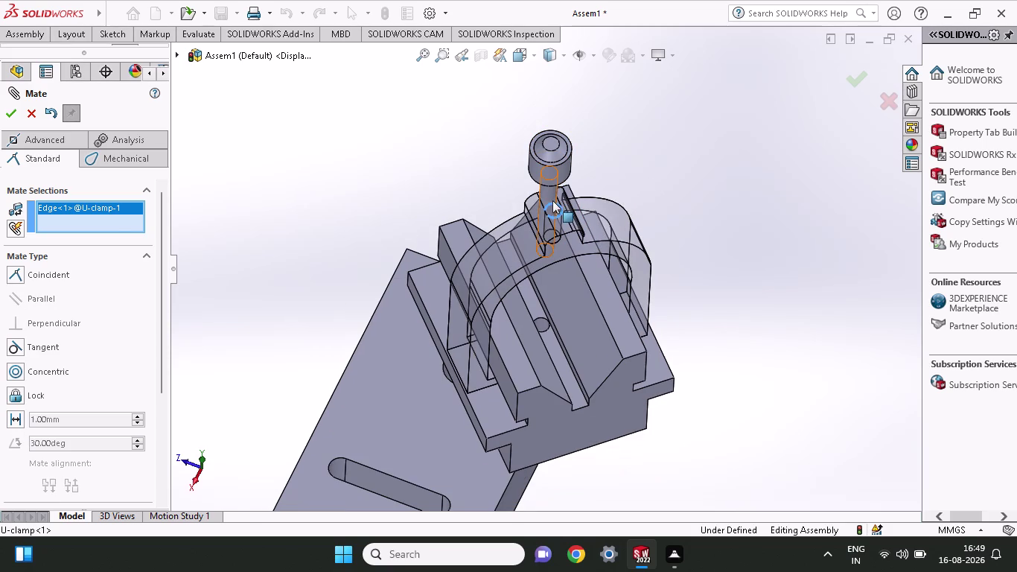
click(551, 193)
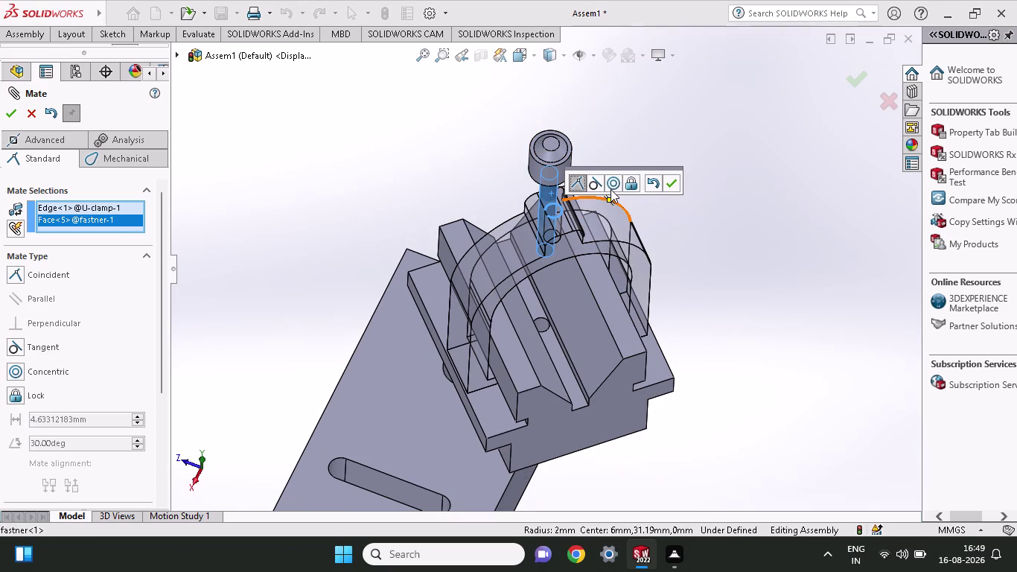
click(610, 189)
click(687, 182)
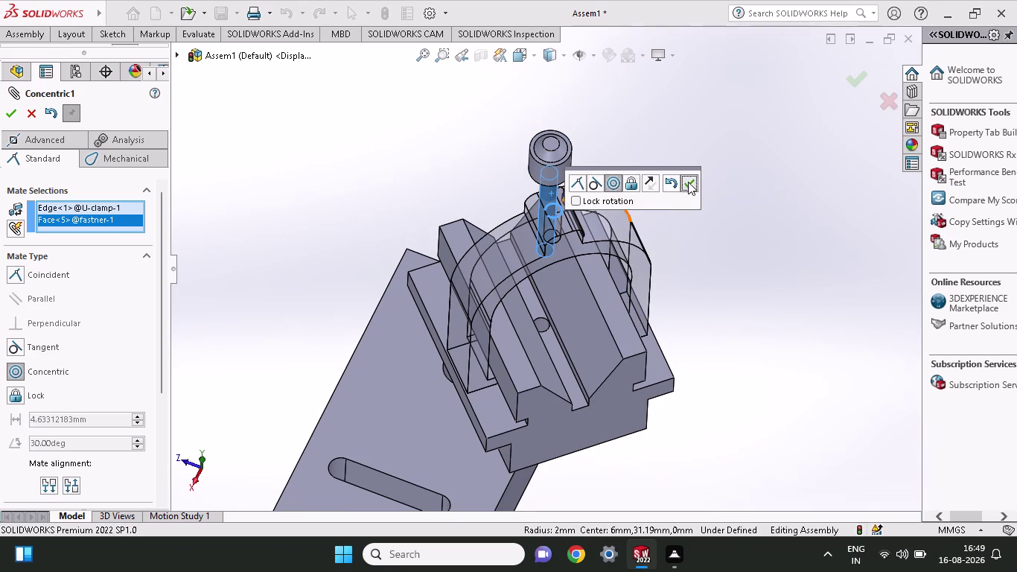
click(632, 138)
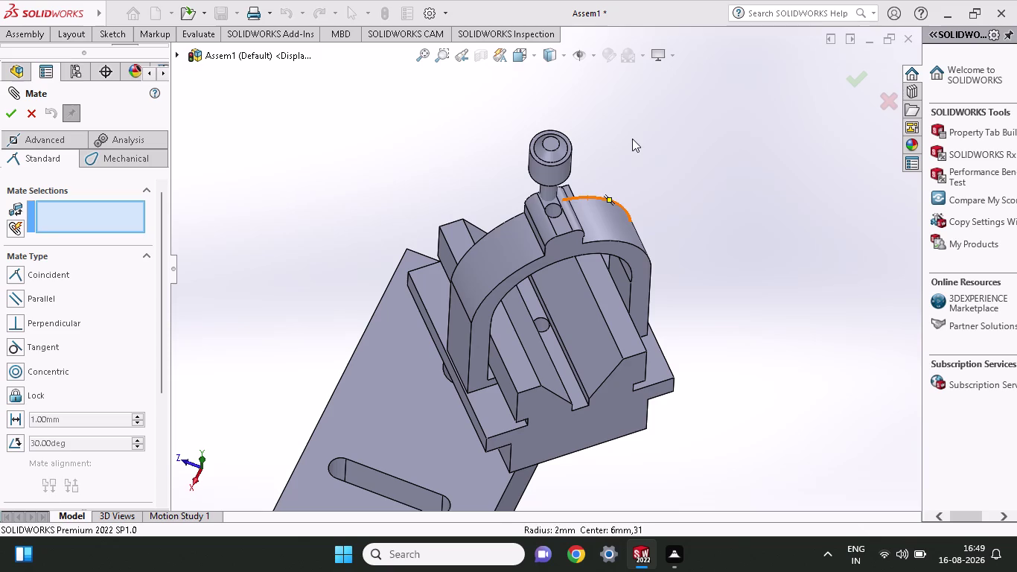
Push the fastener into the clamp hole, then inspect the V-groove, base underside and clamp.
drag(549, 194, 668, 111)
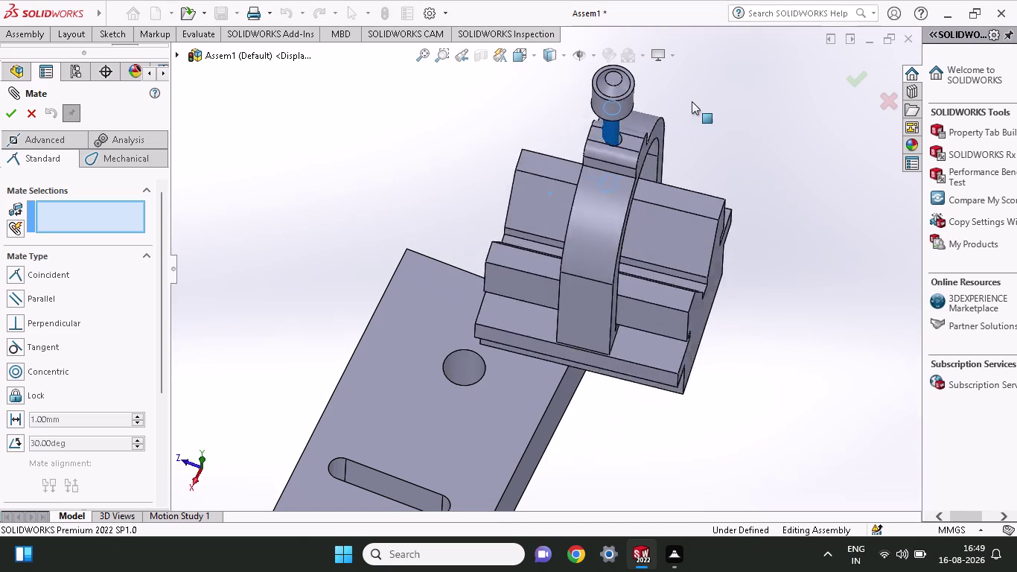
drag(668, 111, 729, 571)
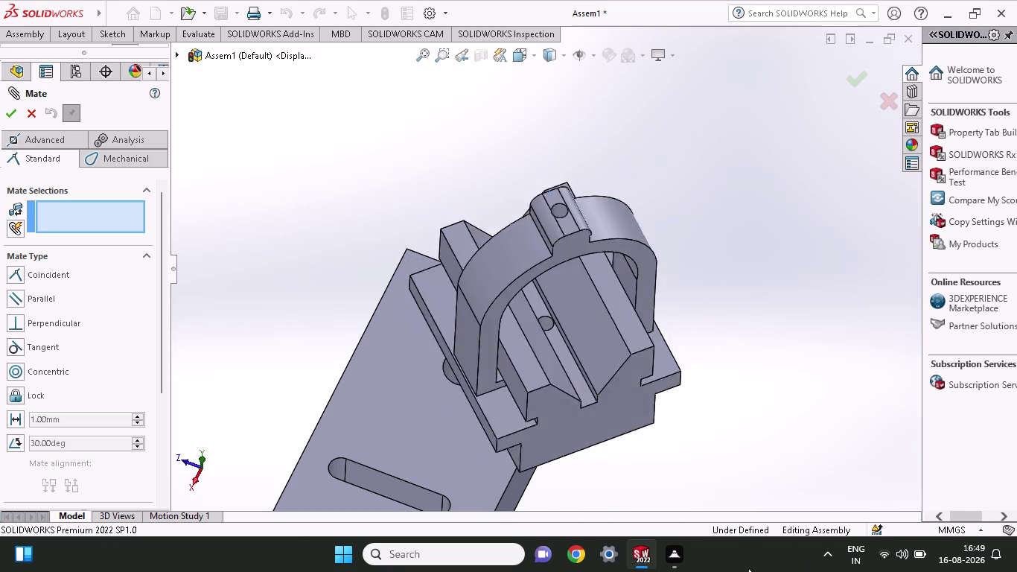
drag(729, 571, 831, 571)
drag(642, 341, 560, 364)
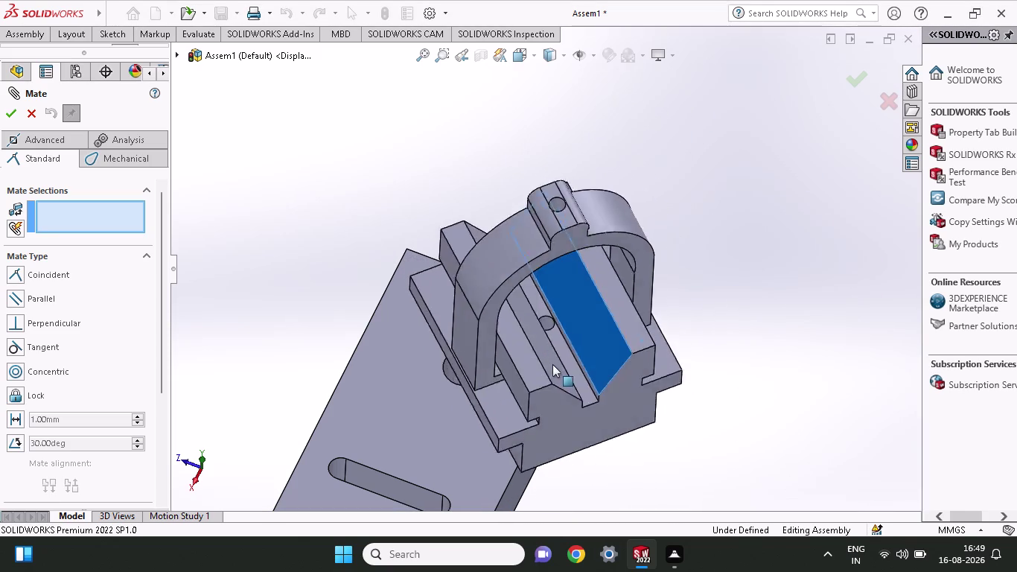
drag(561, 364, 430, 354)
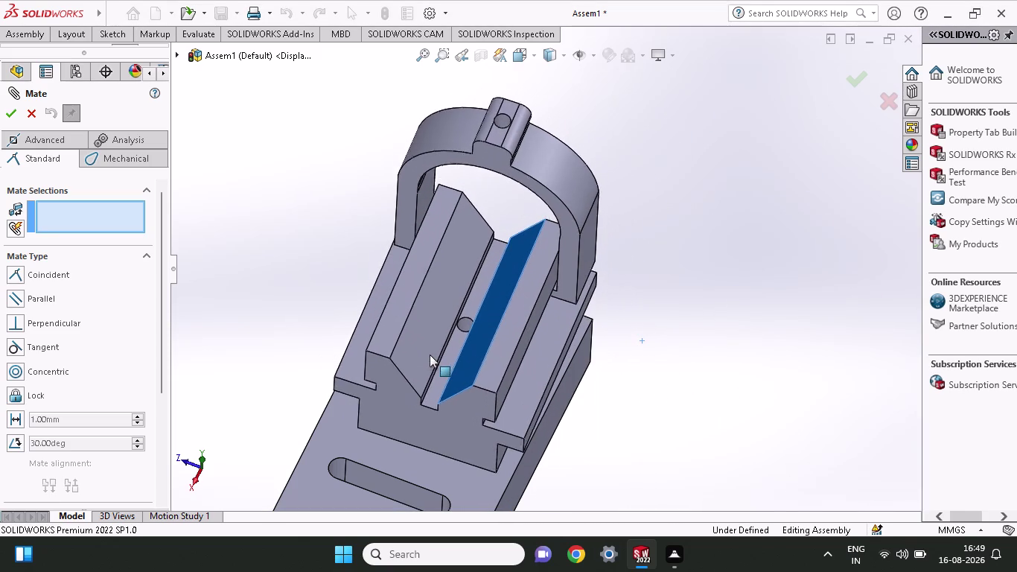
drag(430, 354, 419, 351)
scroll(up, 3)
scroll(up, 3)
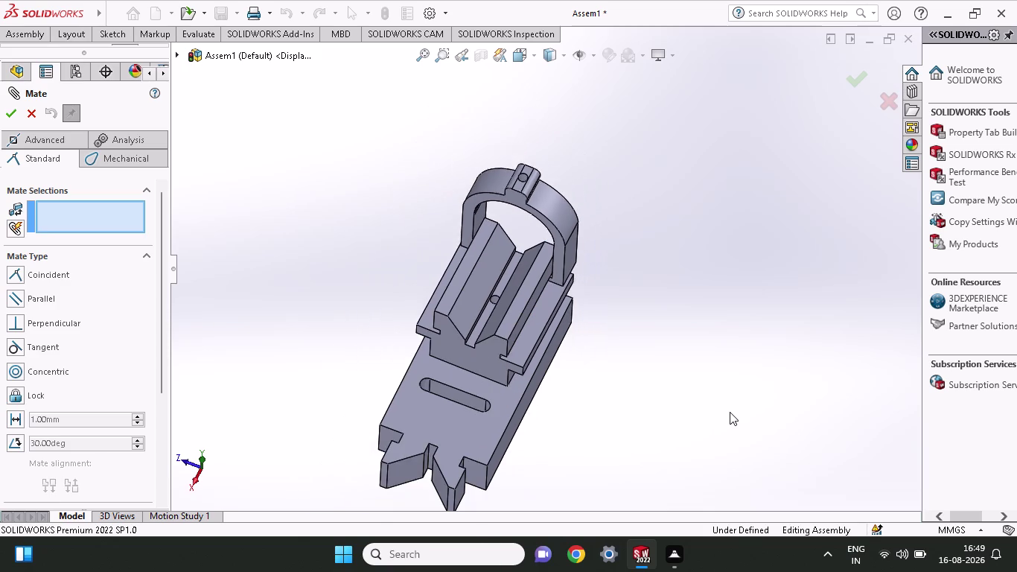
middle_drag(730, 412, 676, 398)
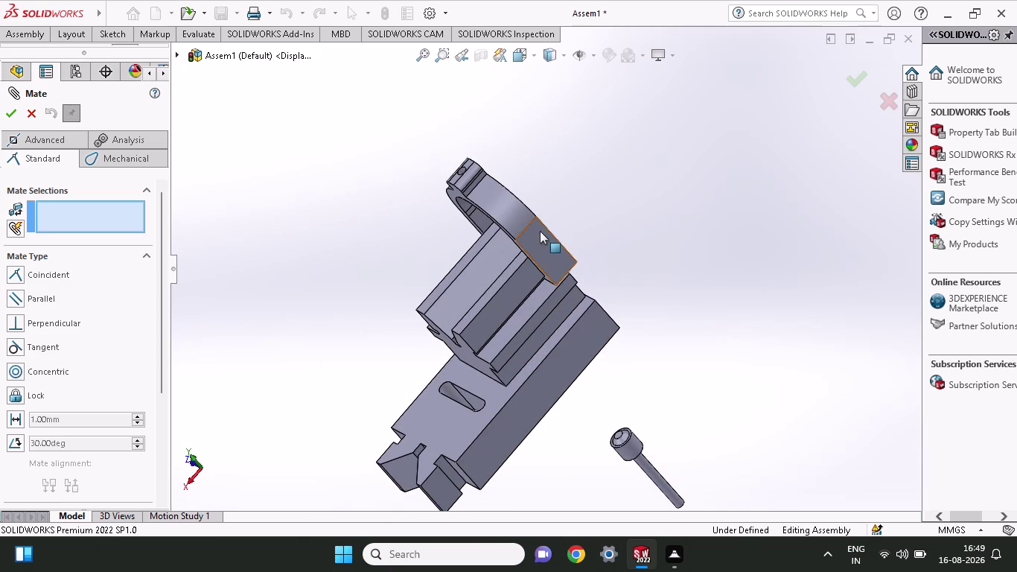
drag(535, 230, 463, 219)
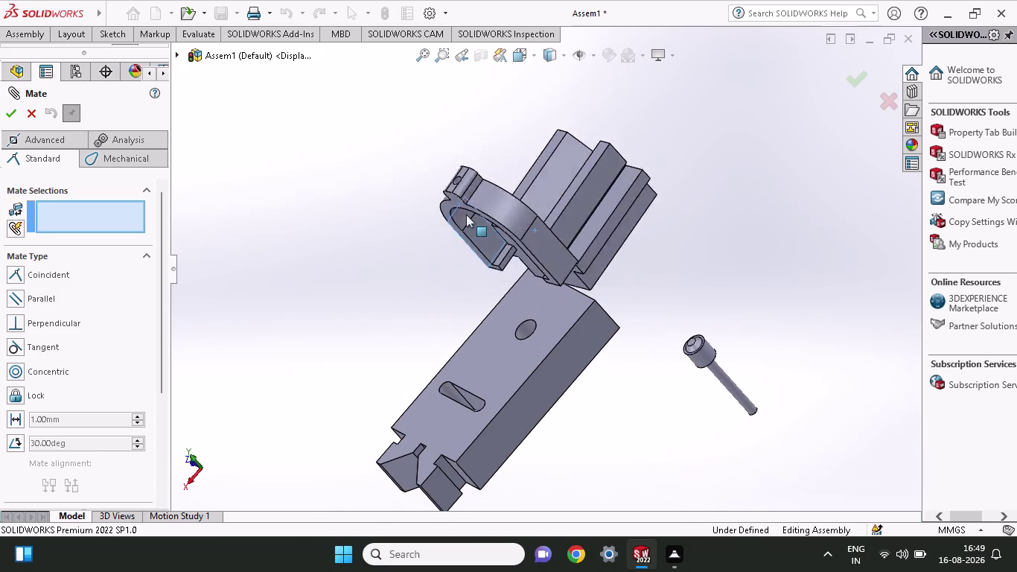
drag(463, 219, 536, 269)
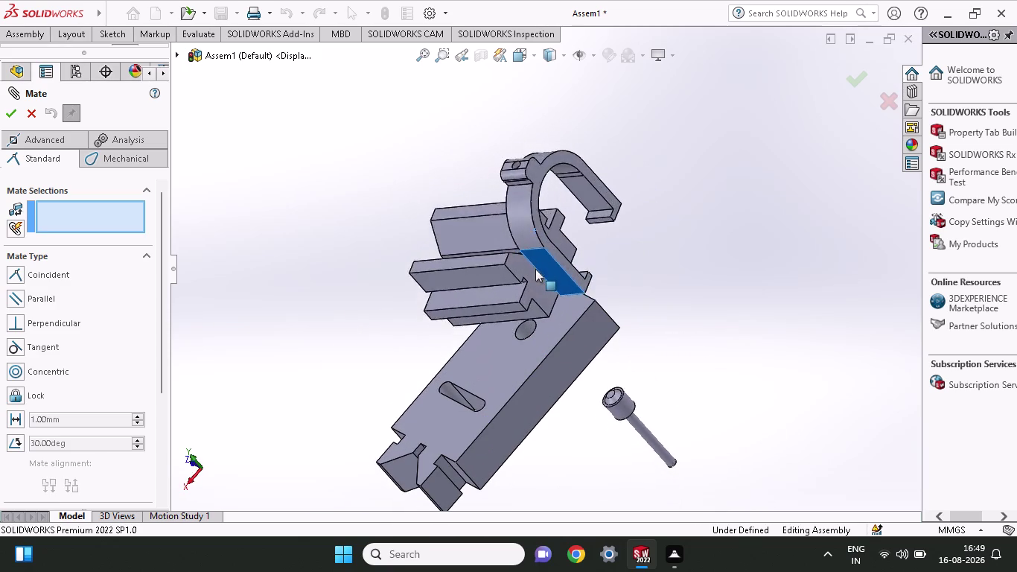
drag(535, 269, 486, 254)
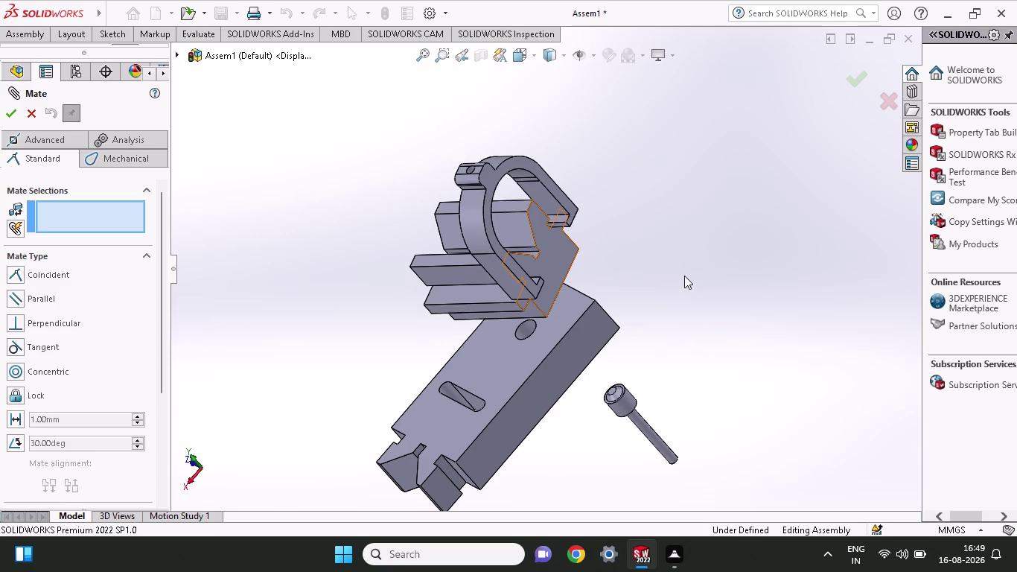
Undo the last two changes and close the Mate tool without a new mate.
key(ctrl+z)
key(ctrl+z)
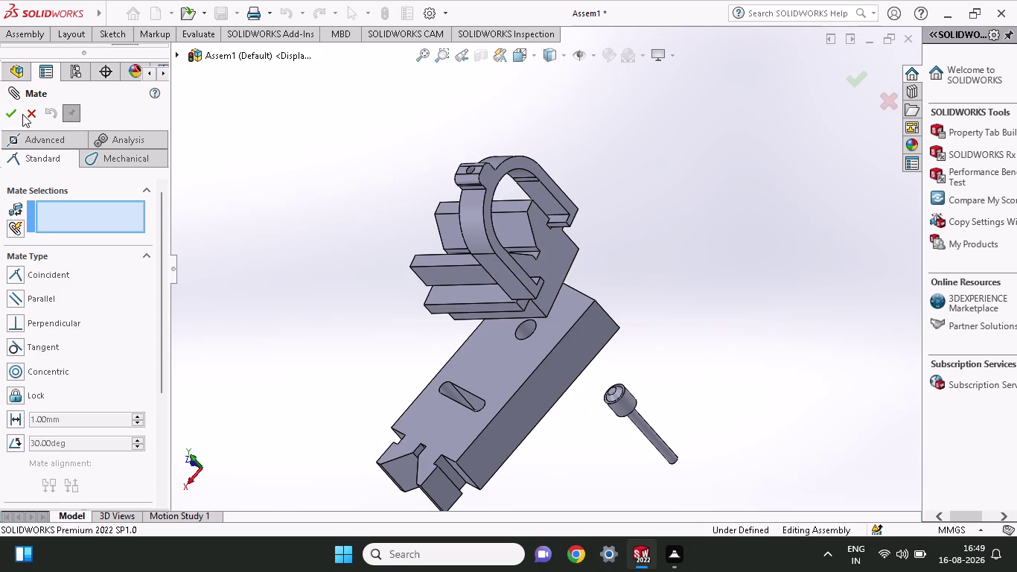
click(22, 114)
Undo the last action and select the fastener to show its move handles.
key(ctrl+z)
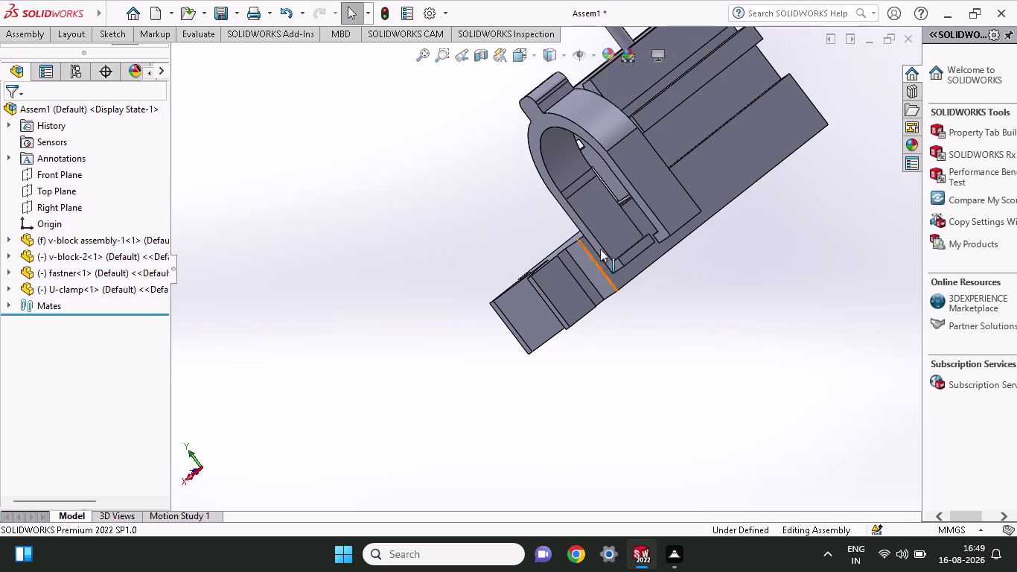
scroll(up, 3)
scroll(down, 3)
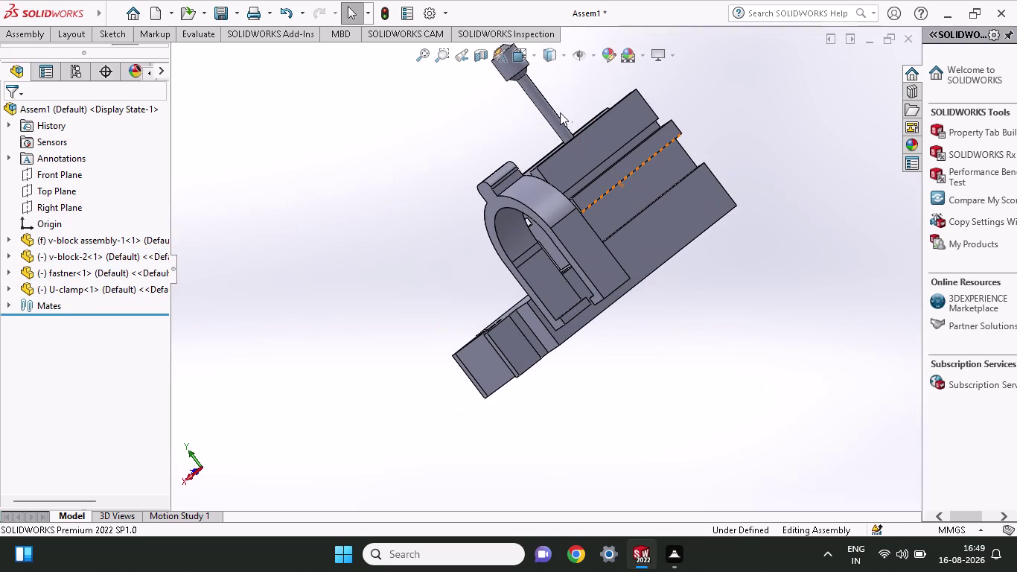
click(543, 110)
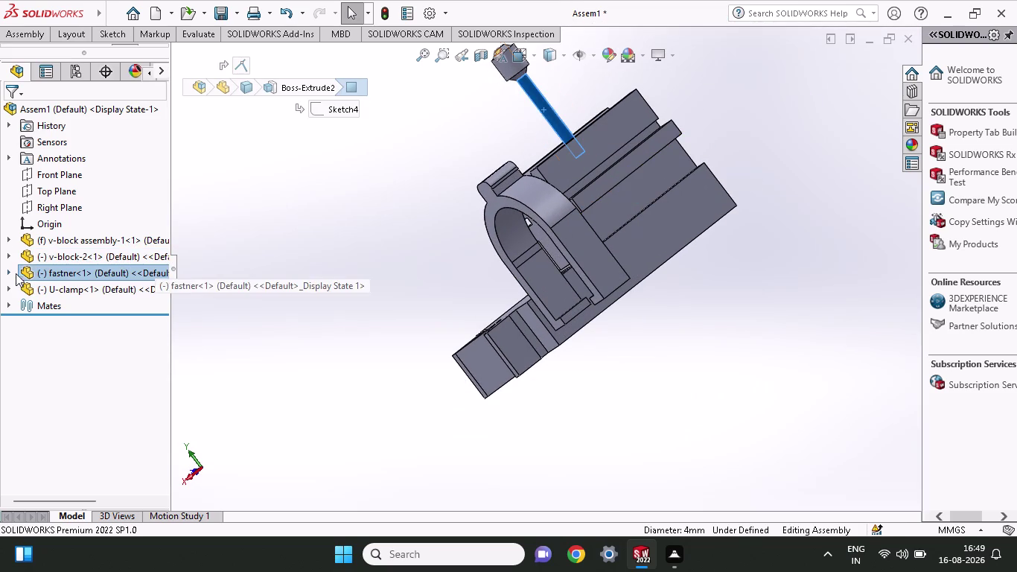
click(34, 268)
Expand the fastener's feature tree and the assembly's Mates folder.
click(13, 274)
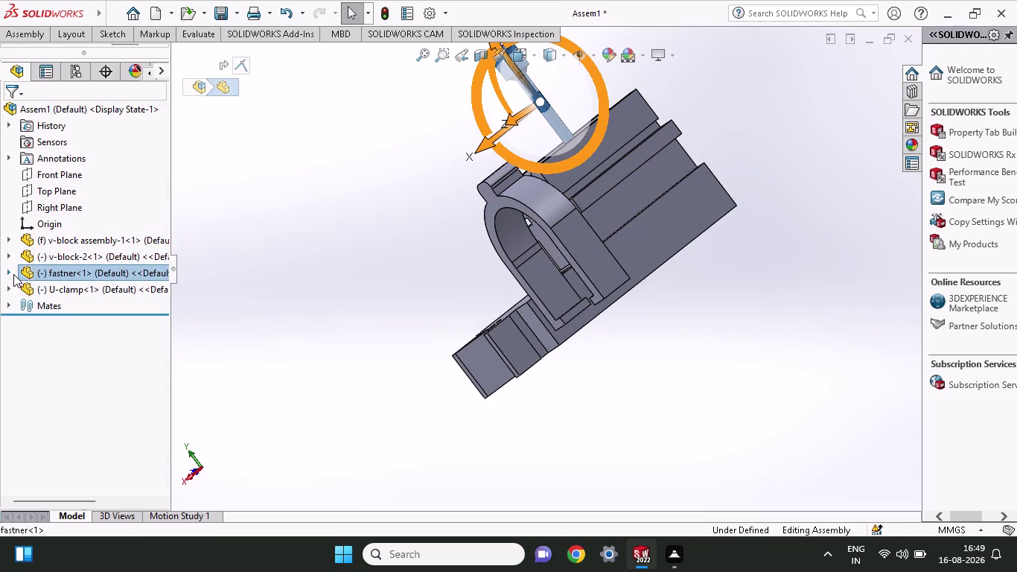
scroll(down, 3)
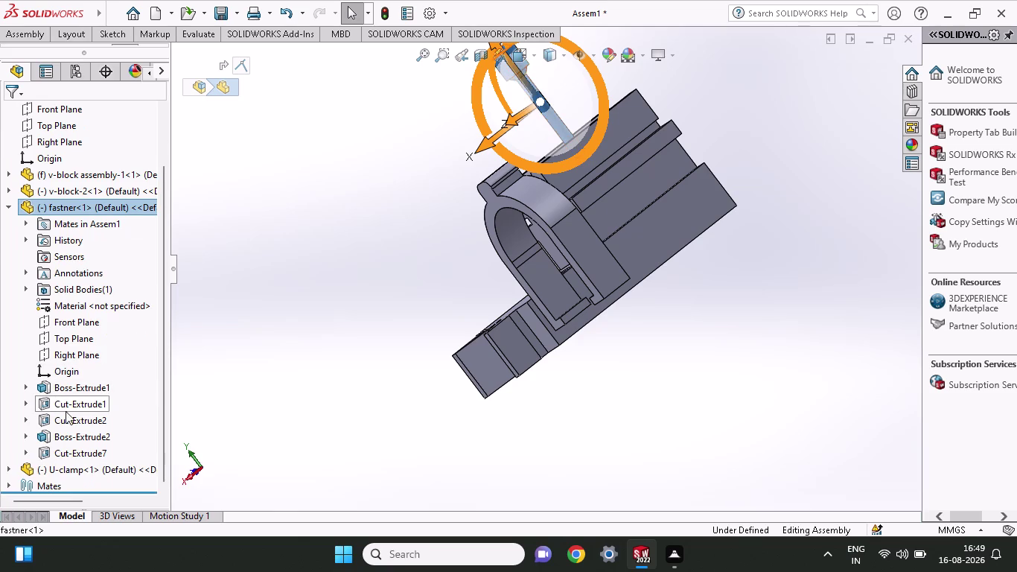
click(76, 482)
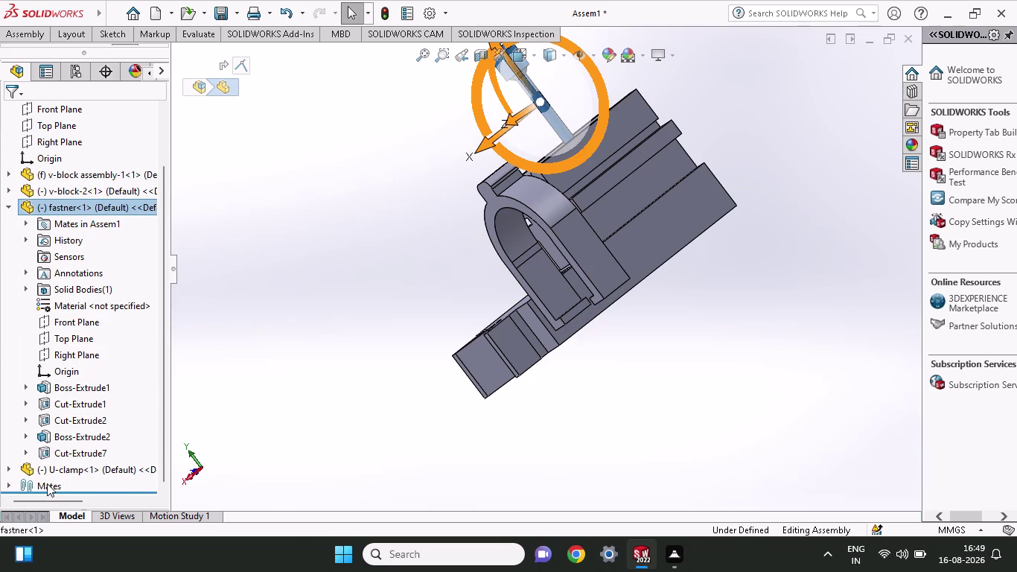
double_click(47, 483)
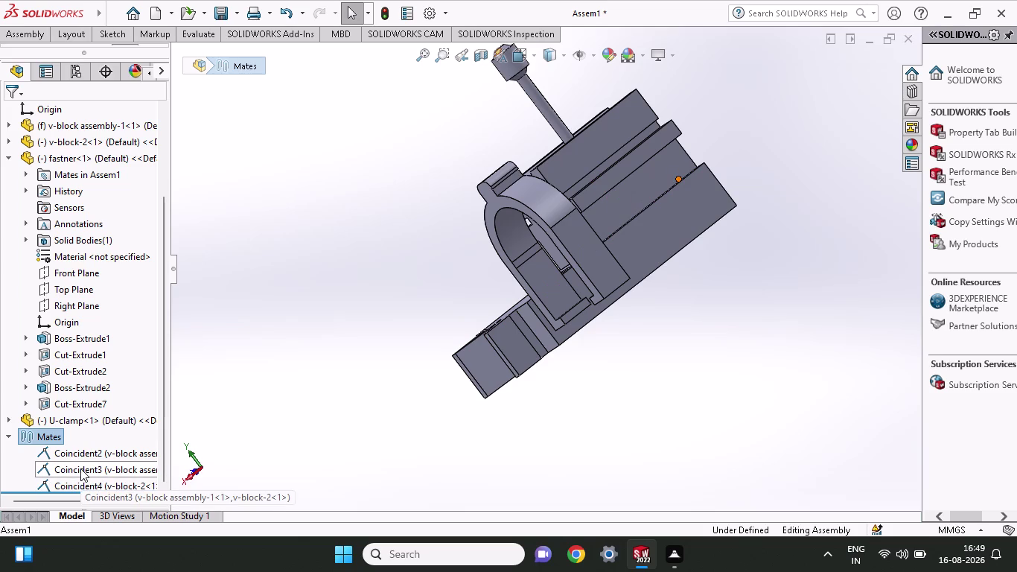
scroll(down, 3)
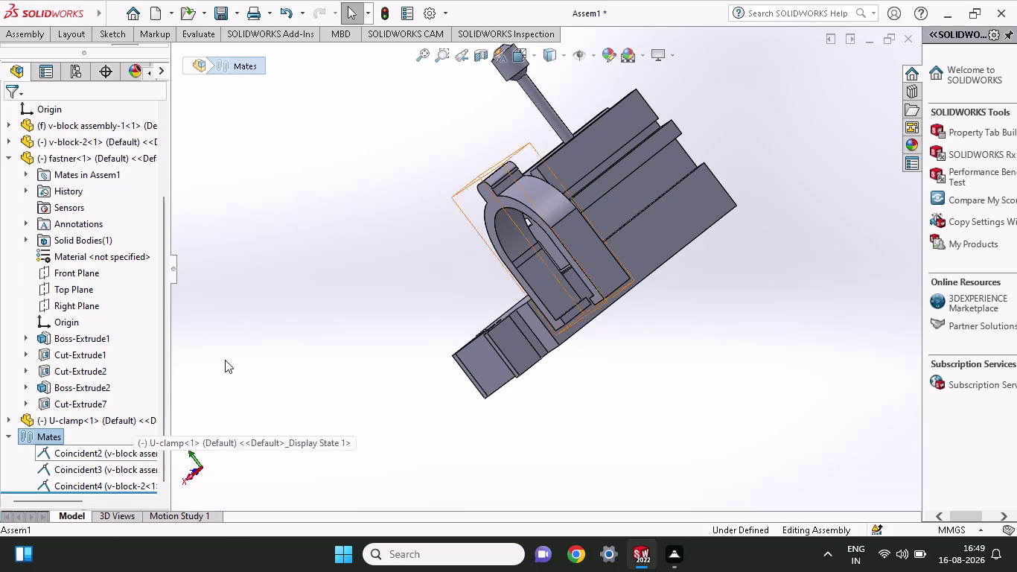
key(Escape)
key(grave)
key(Escape)
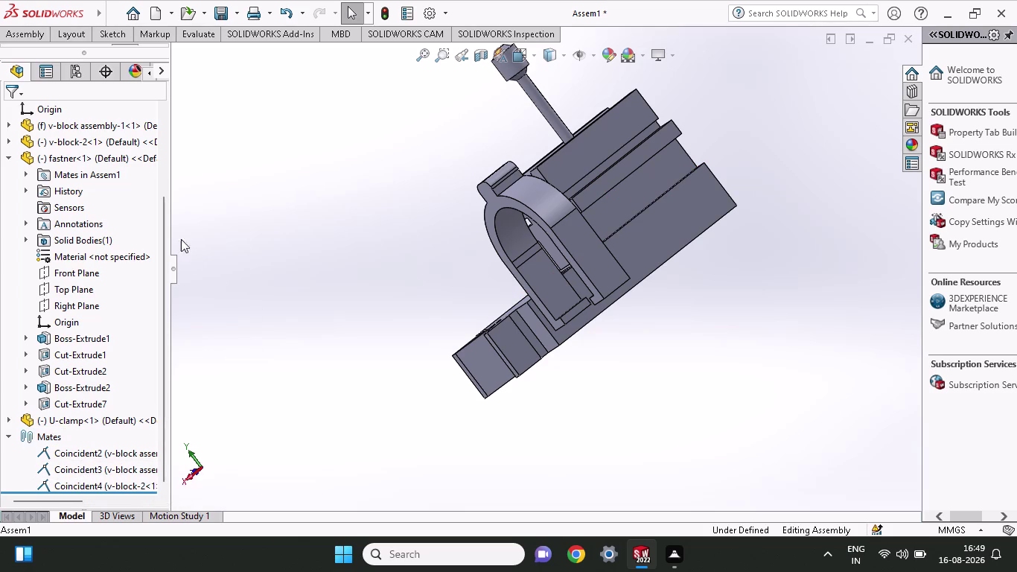
scroll(up, 3)
scroll(up, 3)
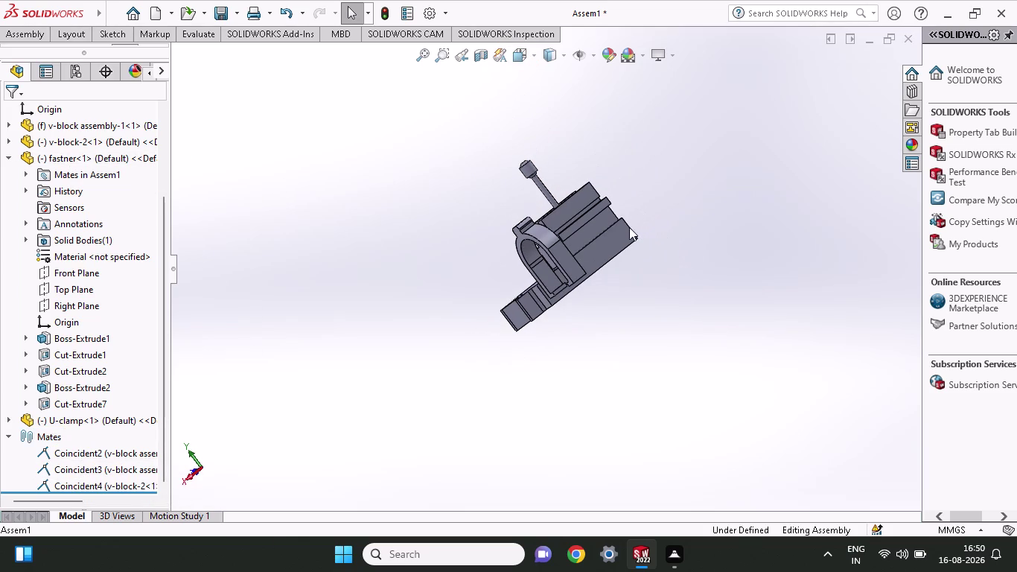
Drag the fastener well away from the V-block base.
drag(545, 187, 483, 142)
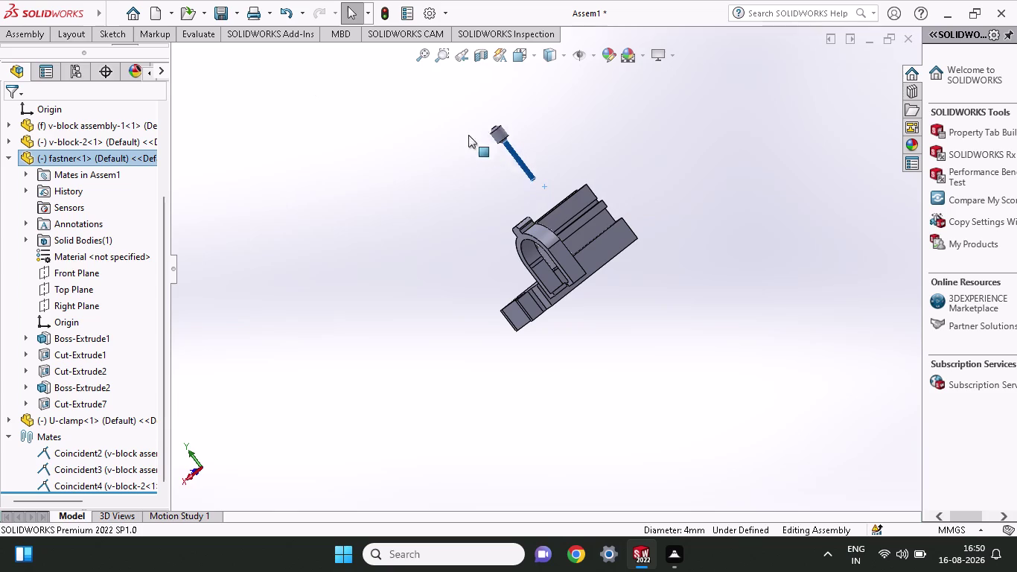
drag(483, 142, 408, 97)
middle_drag(516, 193, 573, 265)
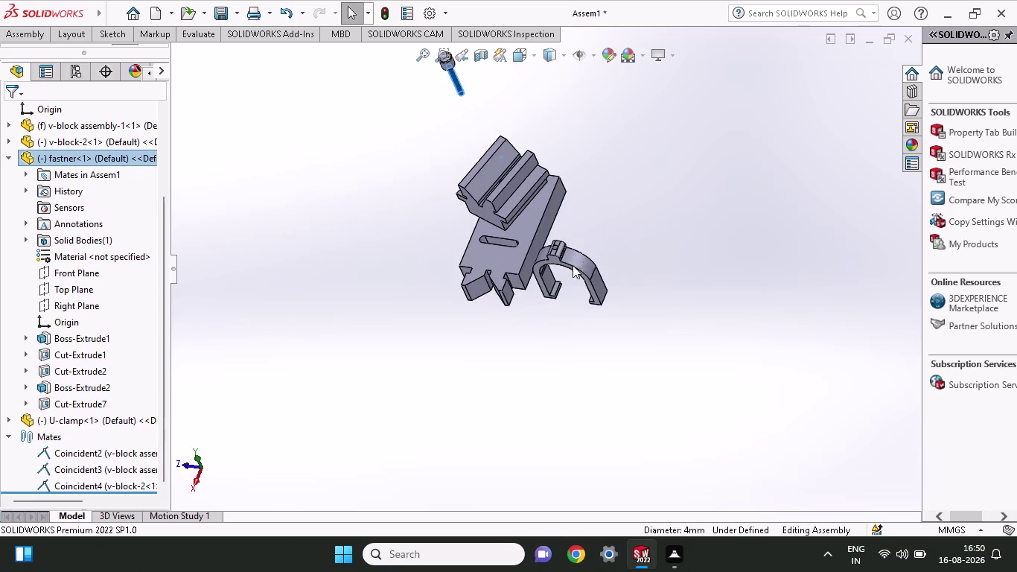
scroll(up, 3)
scroll(down, 3)
scroll(down, 3)
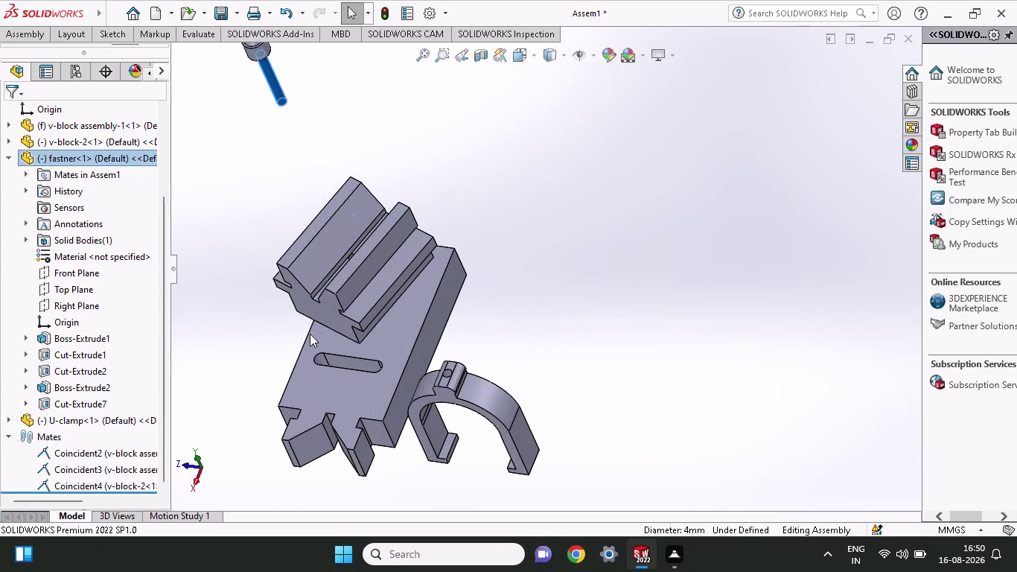
Drag the U-clamp up and position it above the V-block.
drag(325, 319, 363, 328)
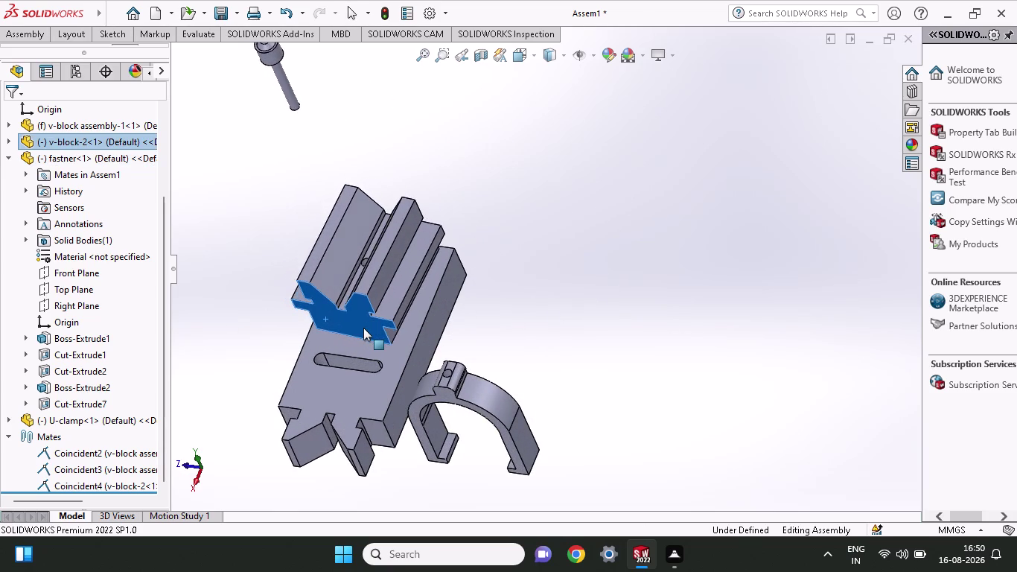
drag(364, 328, 371, 329)
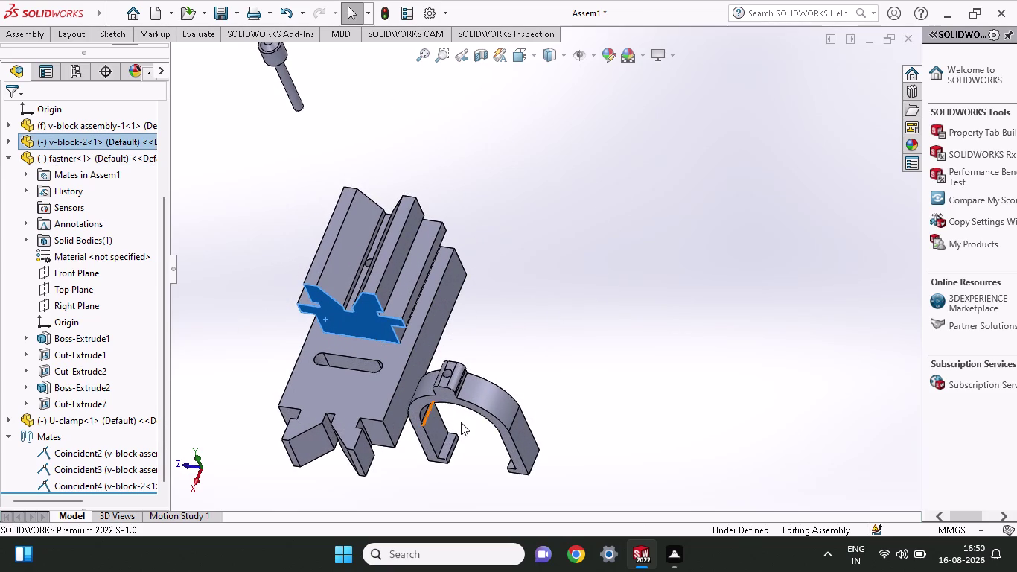
drag(472, 401, 339, 245)
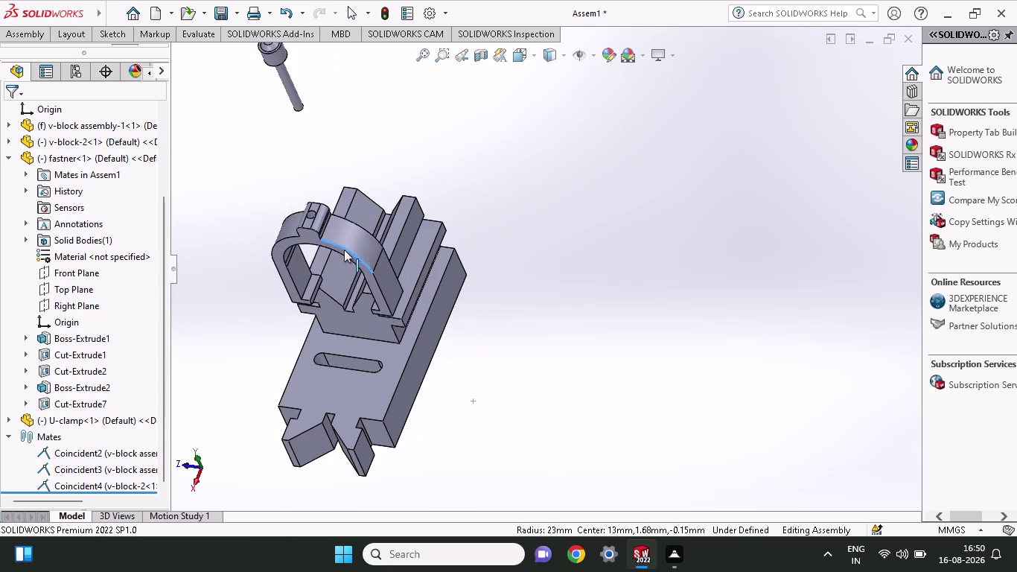
drag(338, 244, 339, 268)
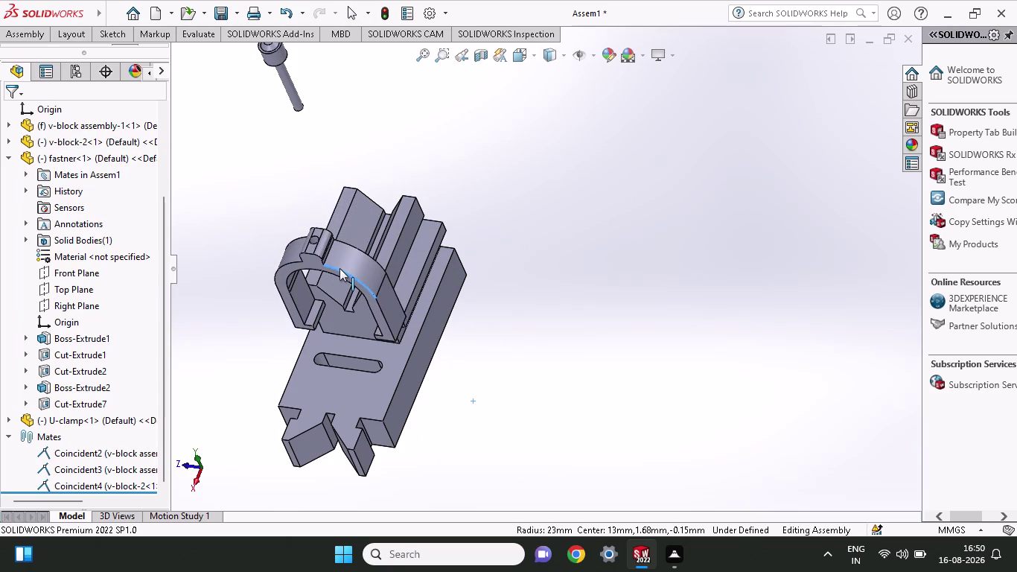
drag(339, 268, 285, 295)
middle_drag(456, 371, 468, 306)
scroll(down, 3)
scroll(down, 3)
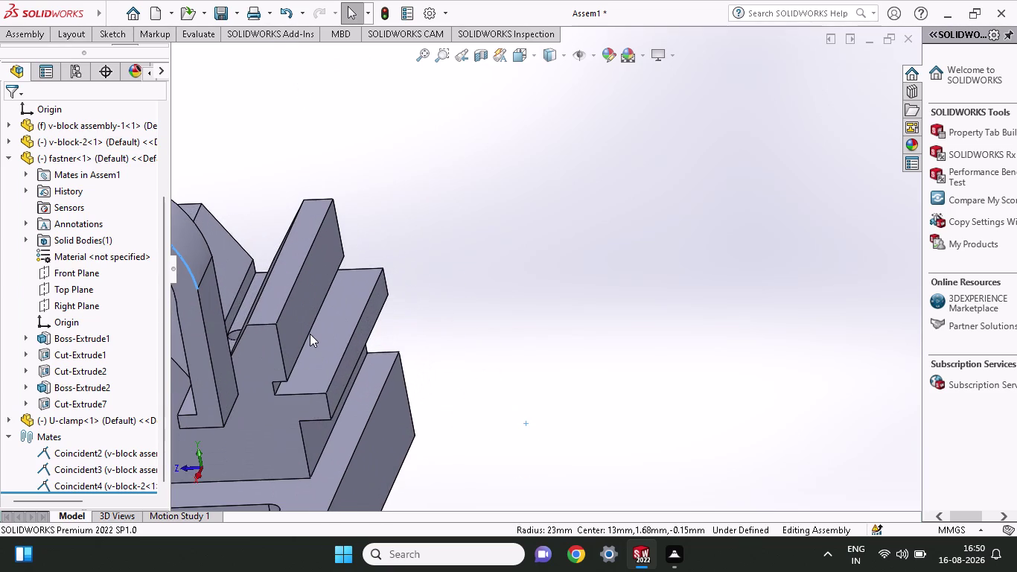
middle_drag(309, 333, 316, 333)
scroll(up, 3)
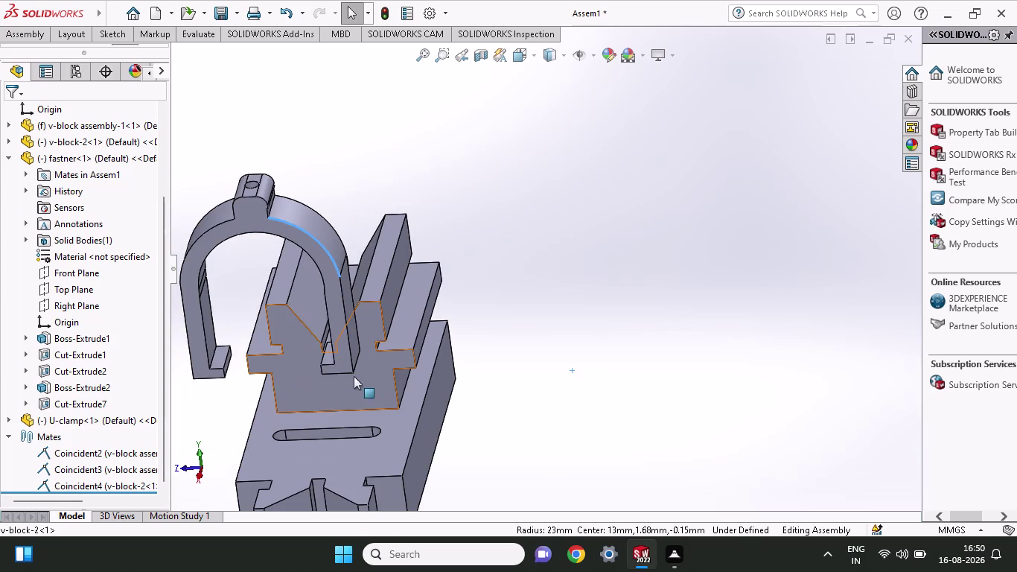
Orbit toward the base's hole, select the U-clamp's end face, and show the Assembly commands.
middle_drag(358, 289, 357, 154)
click(345, 206)
scroll(up, 3)
click(399, 212)
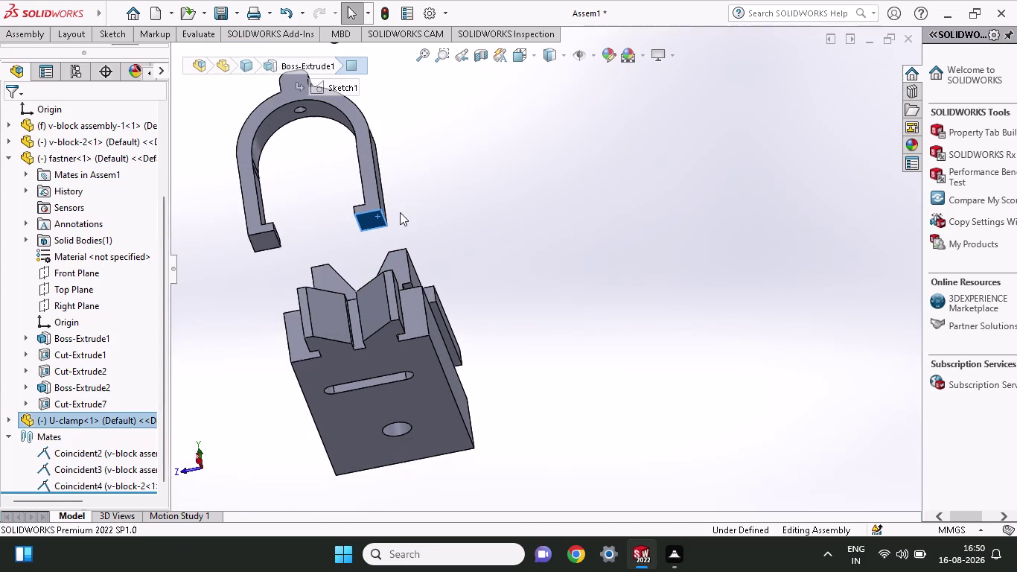
click(30, 35)
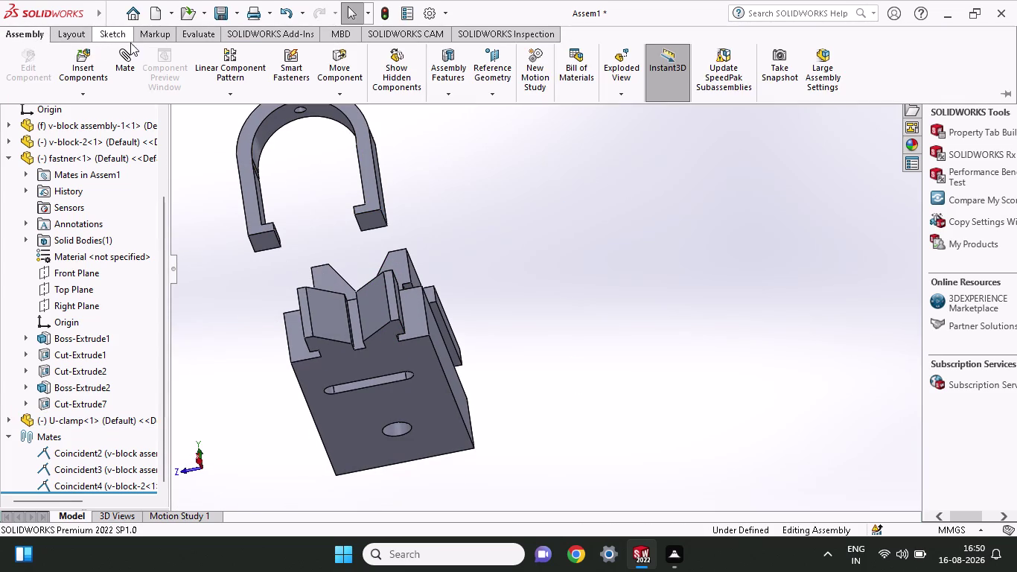
Mate a U-clamp face coincident with a v-block face.
click(128, 52)
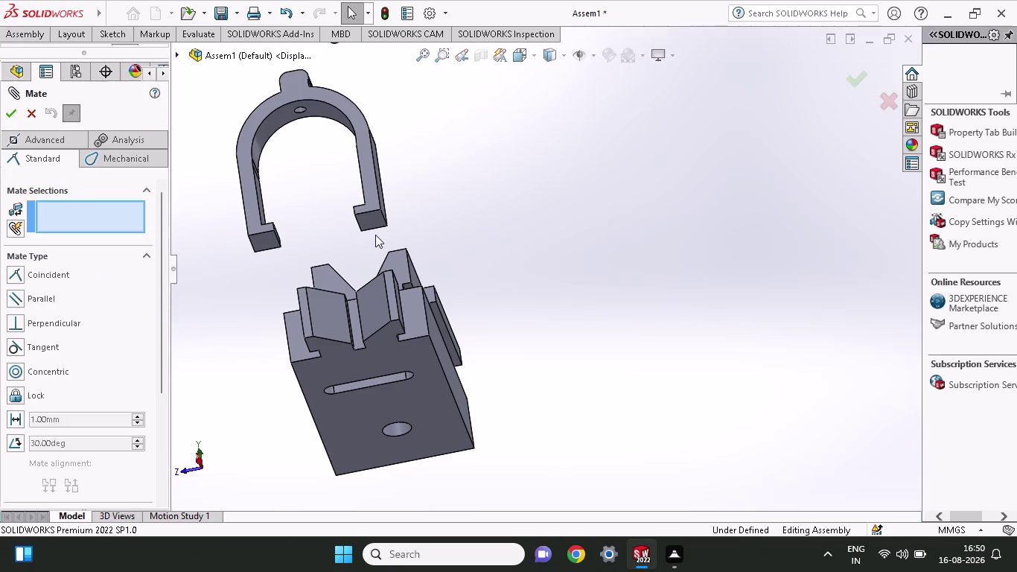
click(375, 218)
middle_drag(468, 221, 471, 297)
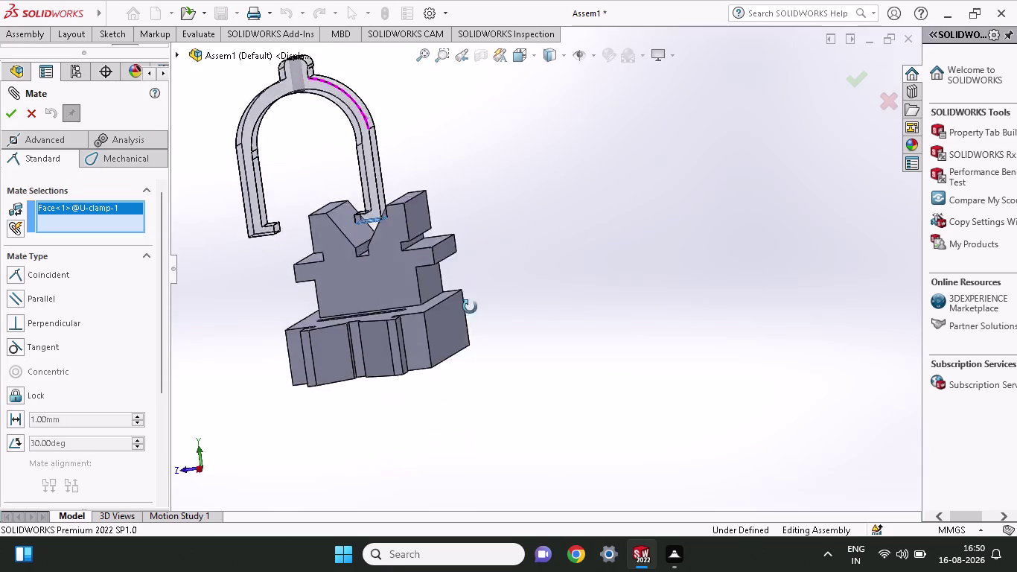
middle_drag(471, 296, 446, 364)
click(495, 144)
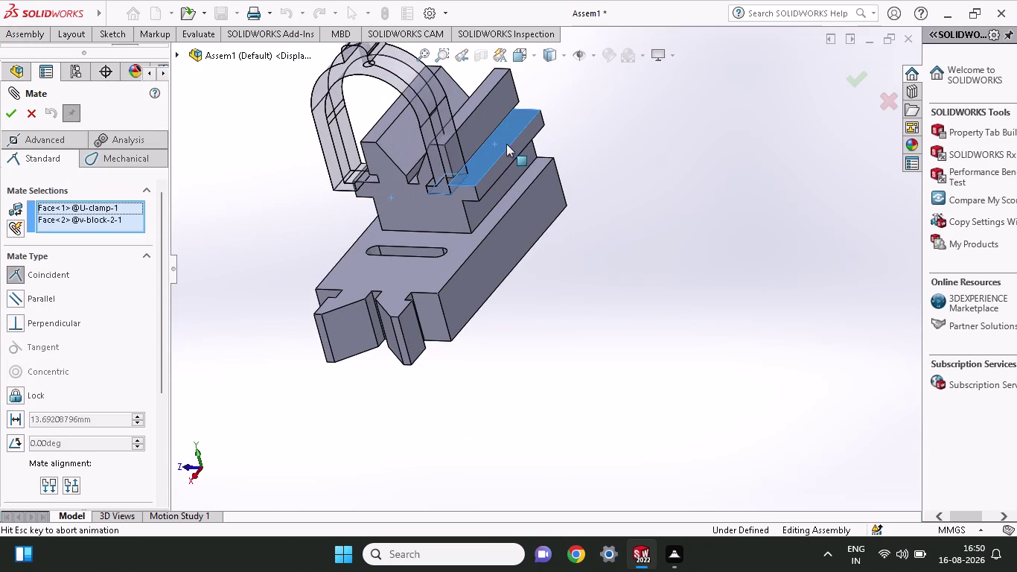
scroll(up, 3)
click(674, 122)
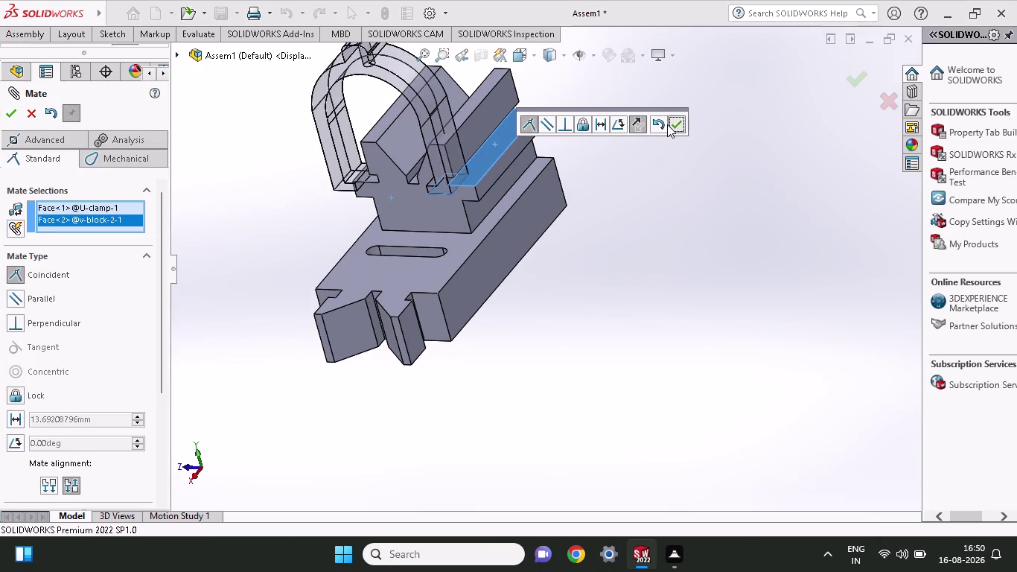
Add a point-to-point coincident mate between a clamp point and the base slot.
scroll(down, 3)
scroll(up, 3)
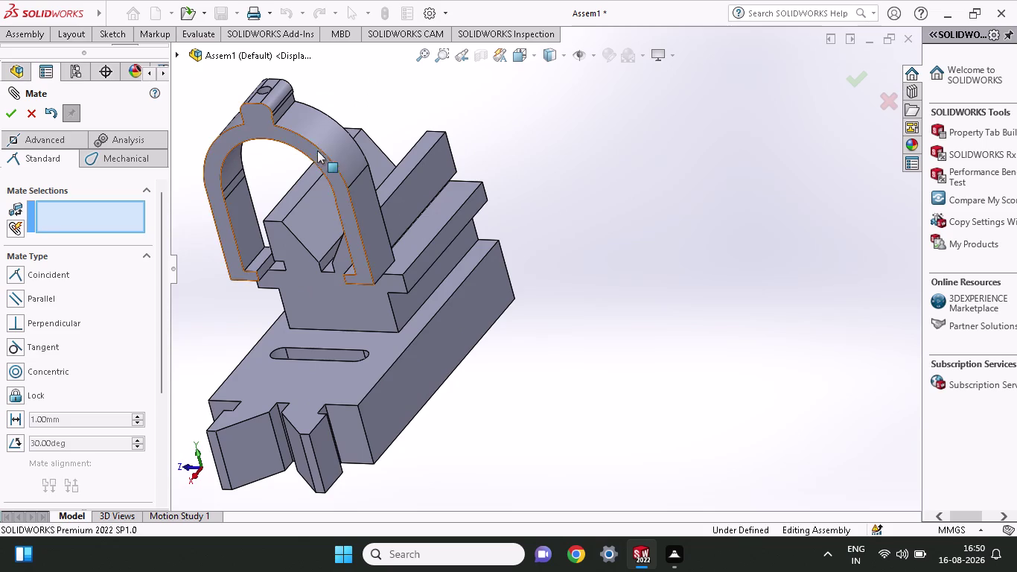
drag(317, 148, 378, 118)
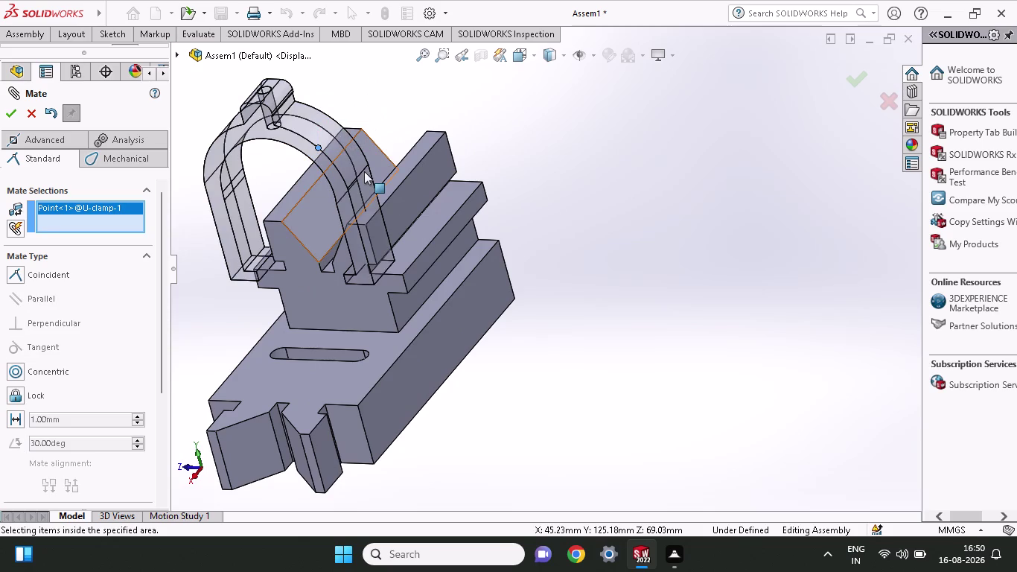
drag(364, 172, 370, 186)
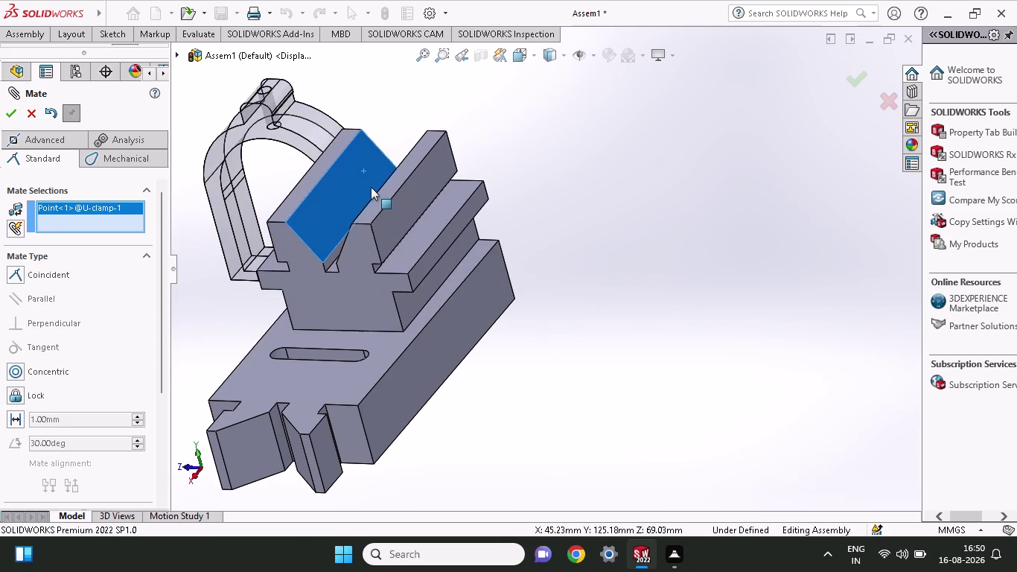
drag(371, 187, 358, 199)
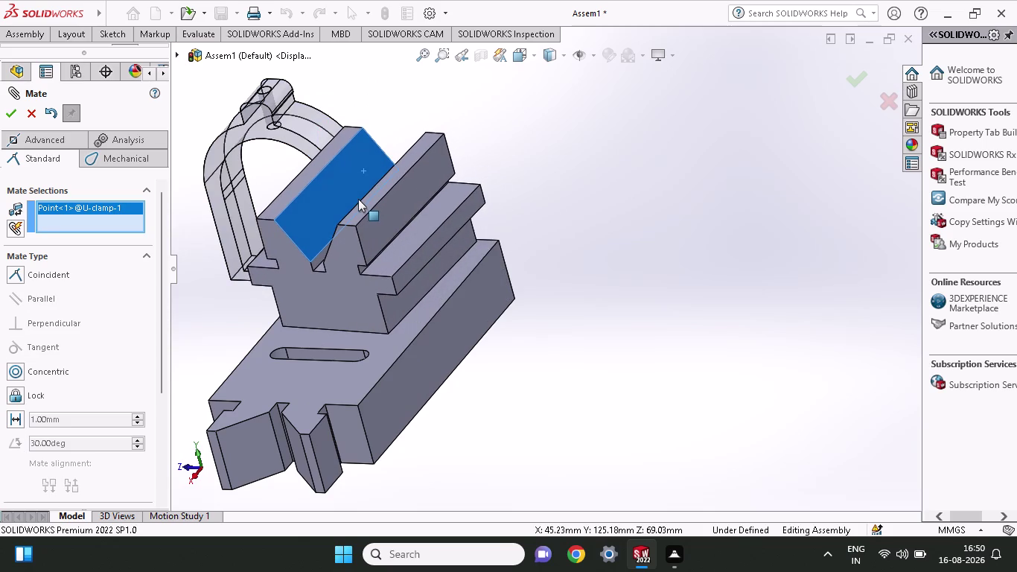
drag(358, 199, 362, 198)
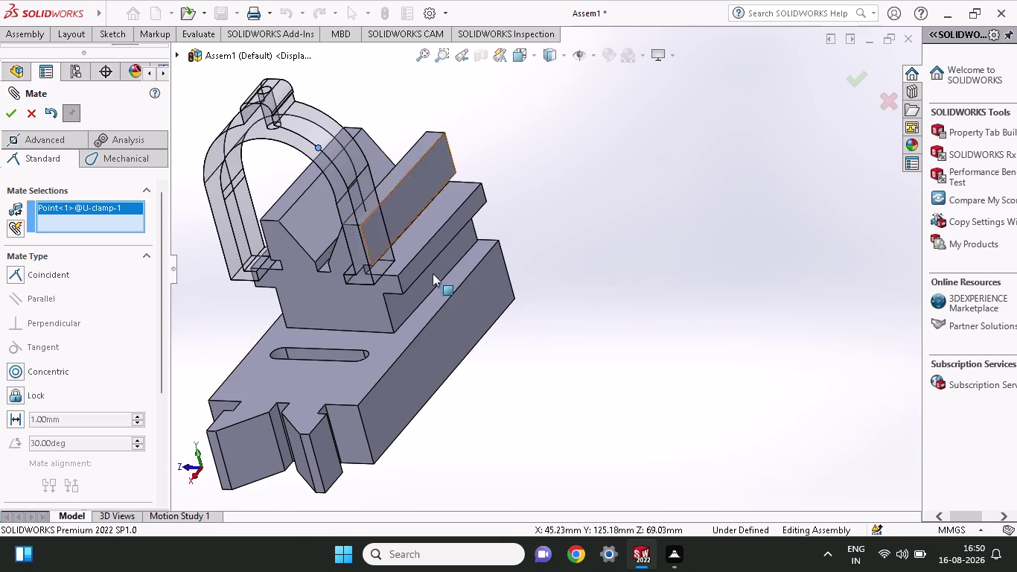
scroll(up, 3)
middle_drag(488, 351, 515, 401)
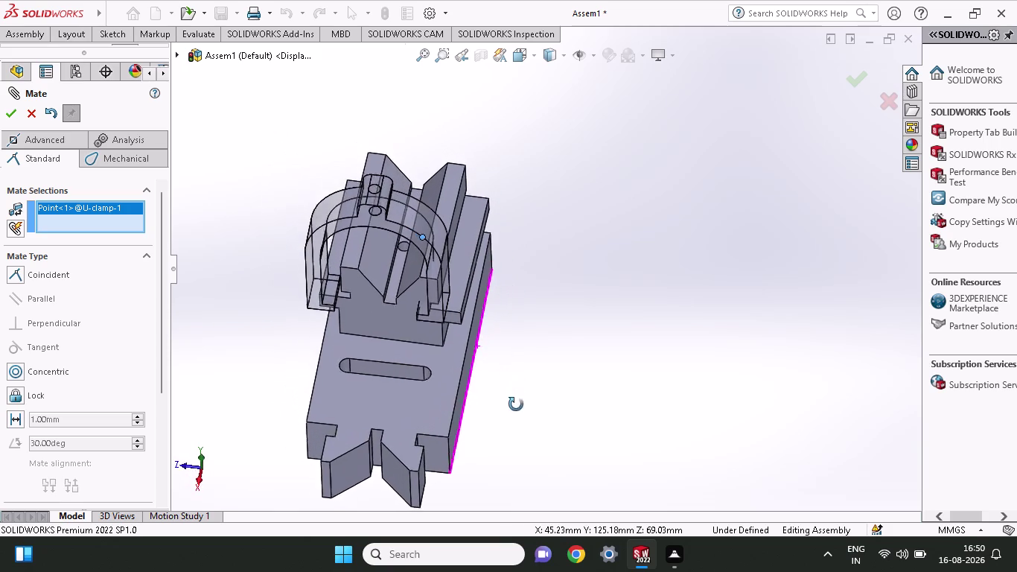
middle_drag(516, 402, 516, 405)
click(386, 365)
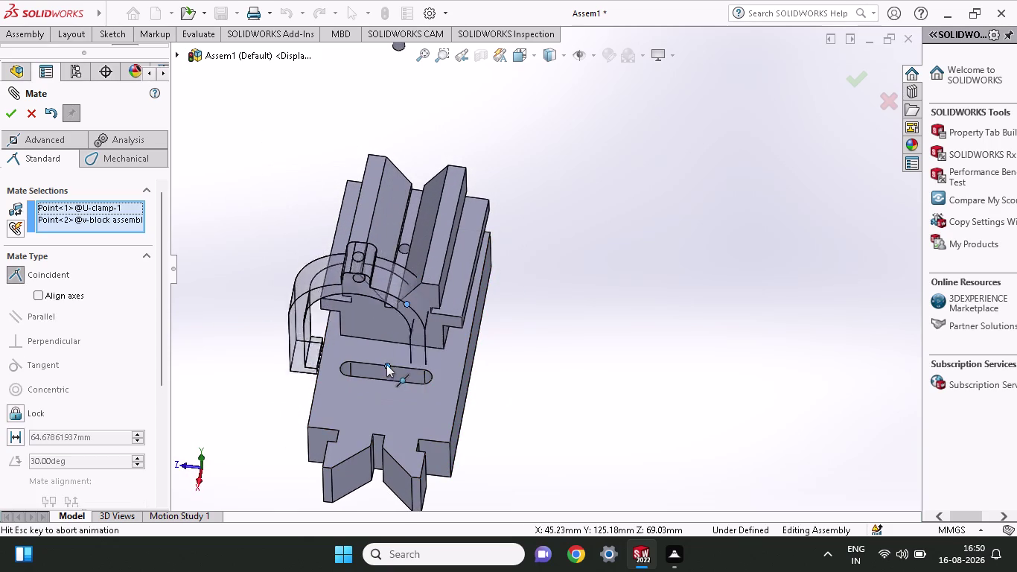
click(388, 343)
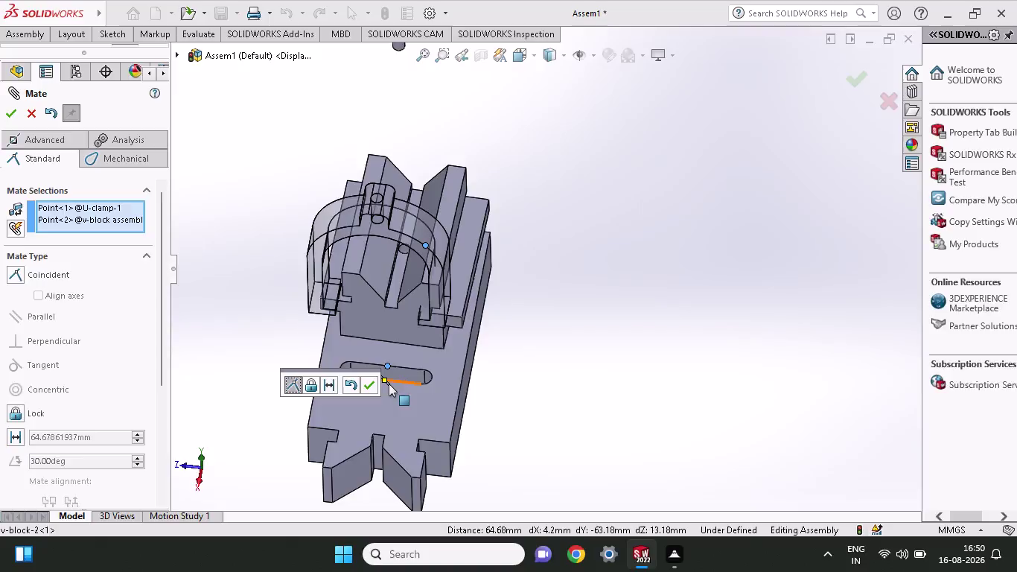
click(28, 112)
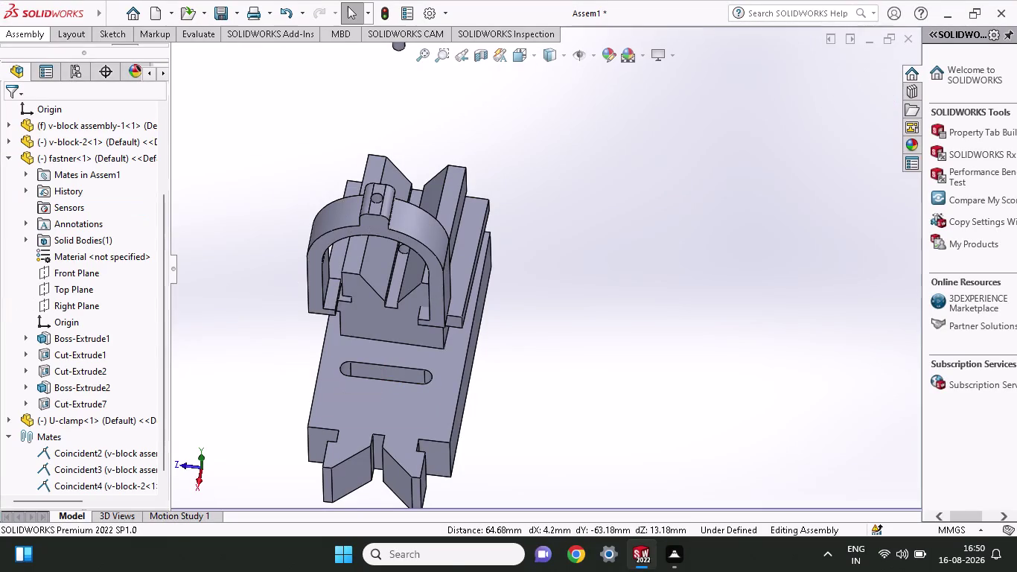
Drag the U-clamp to swing it around on the v-block.
drag(420, 245, 426, 216)
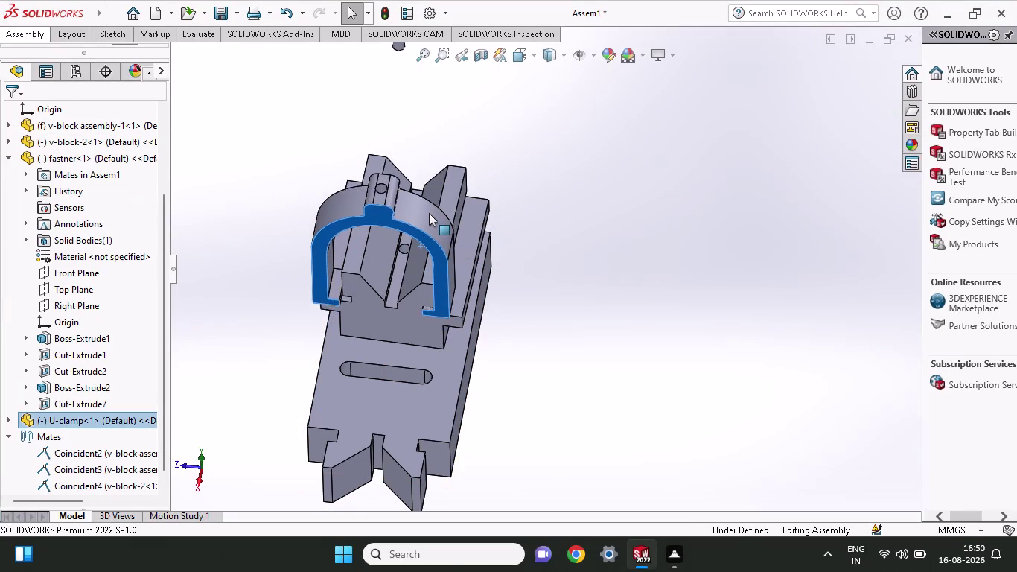
drag(426, 217, 428, 221)
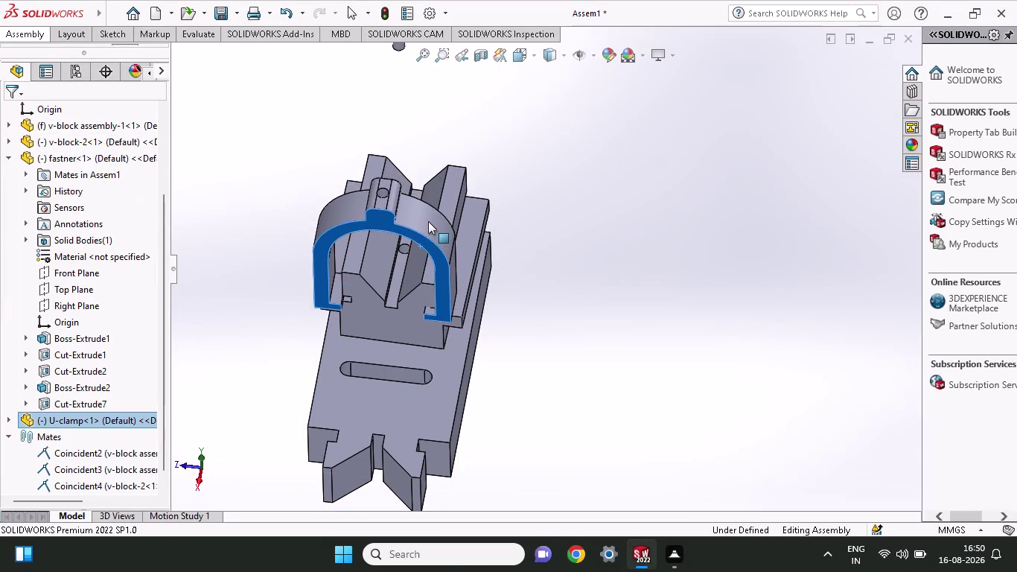
drag(428, 221, 435, 213)
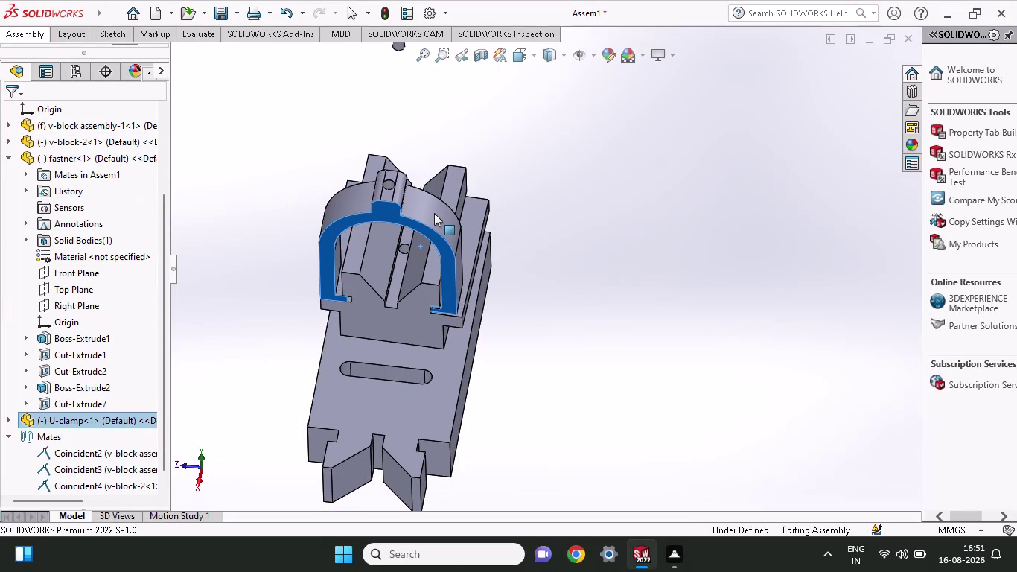
drag(435, 213, 438, 133)
drag(443, 148, 450, 117)
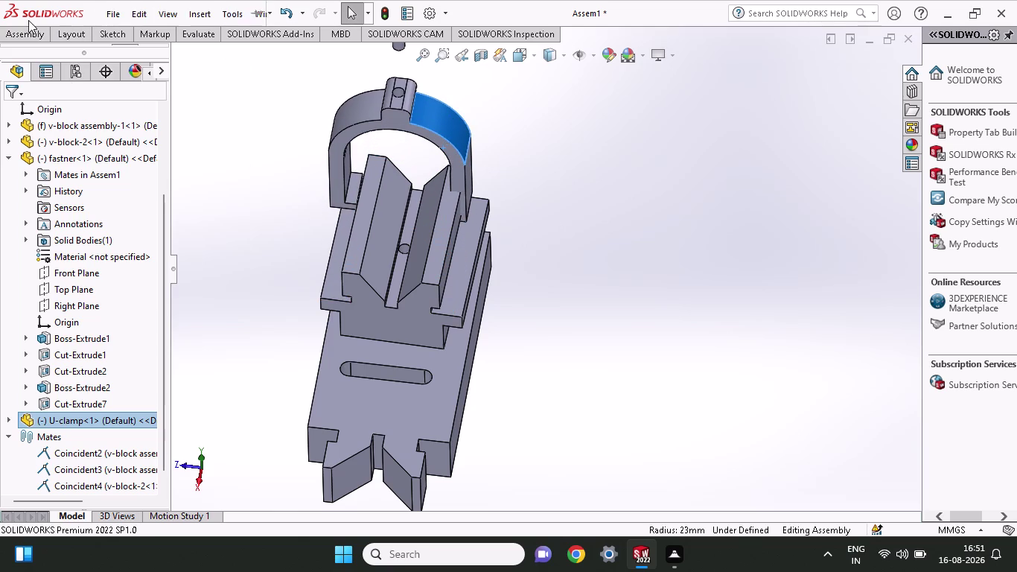
Start another mate, try picks on the clamp leg, then clear the selection.
click(24, 27)
click(117, 60)
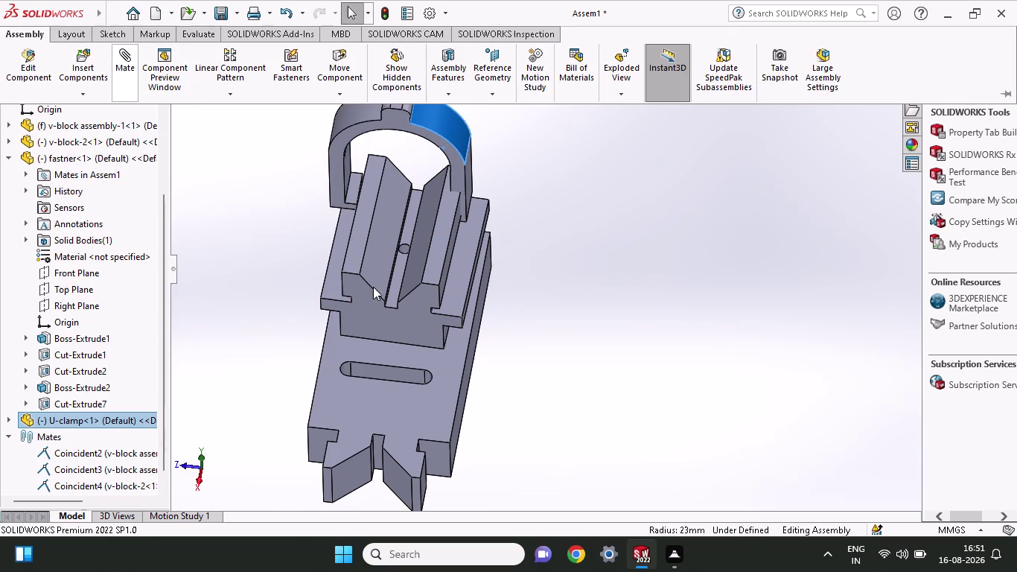
scroll(up, 3)
middle_drag(632, 317, 590, 123)
scroll(down, 3)
drag(512, 260, 510, 222)
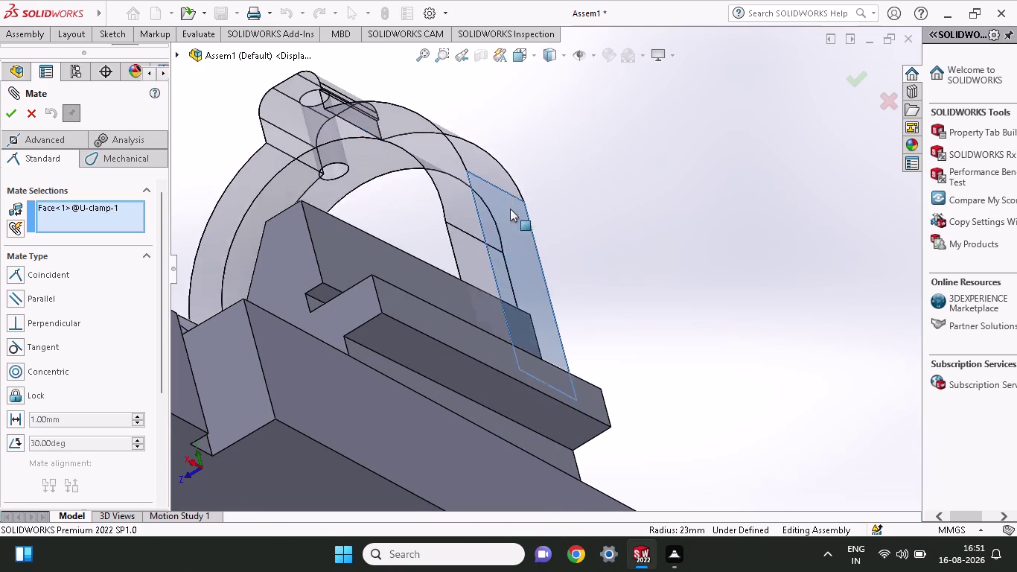
drag(511, 222, 489, 91)
click(506, 284)
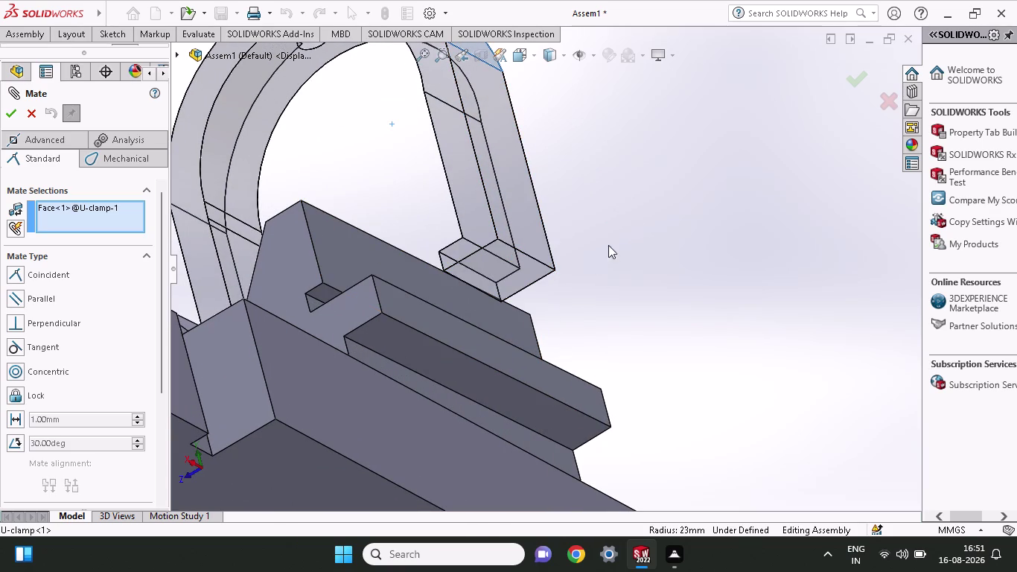
click(490, 278)
click(494, 268)
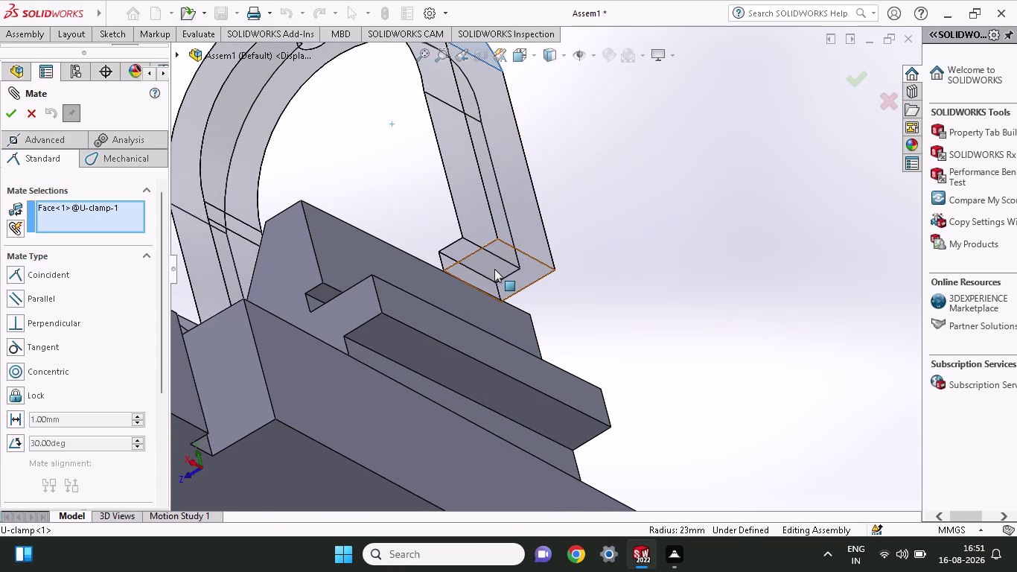
click(85, 204)
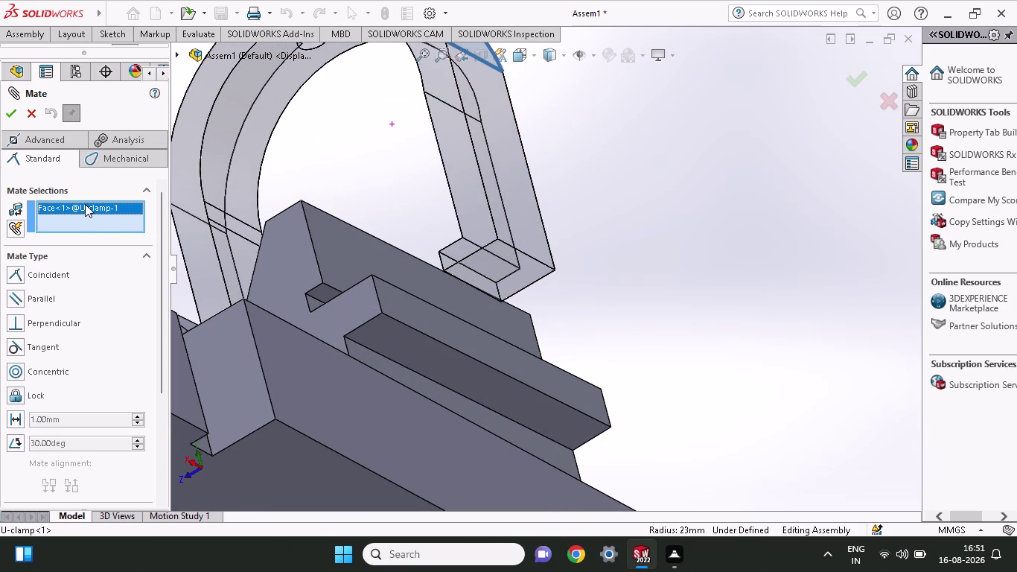
right_click(85, 204)
click(108, 233)
Mate the clamp foot's bottom face coincident with the base's top face.
click(498, 276)
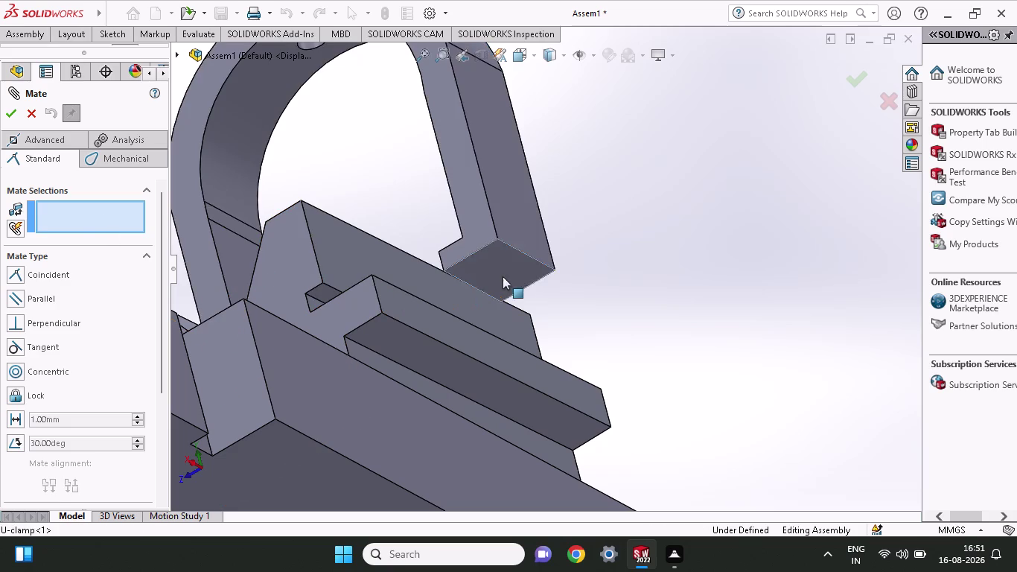
middle_drag(603, 232, 598, 389)
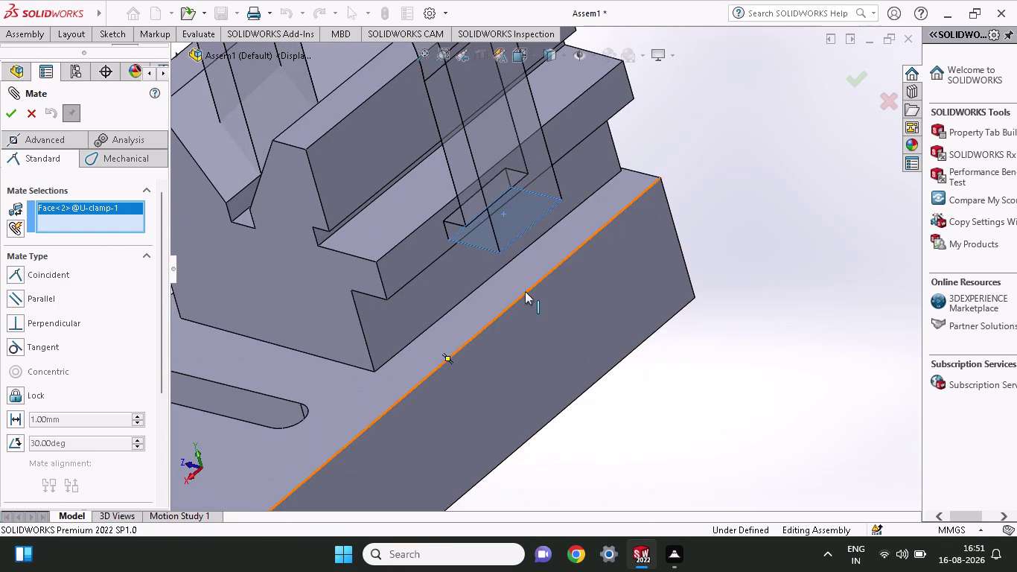
click(510, 285)
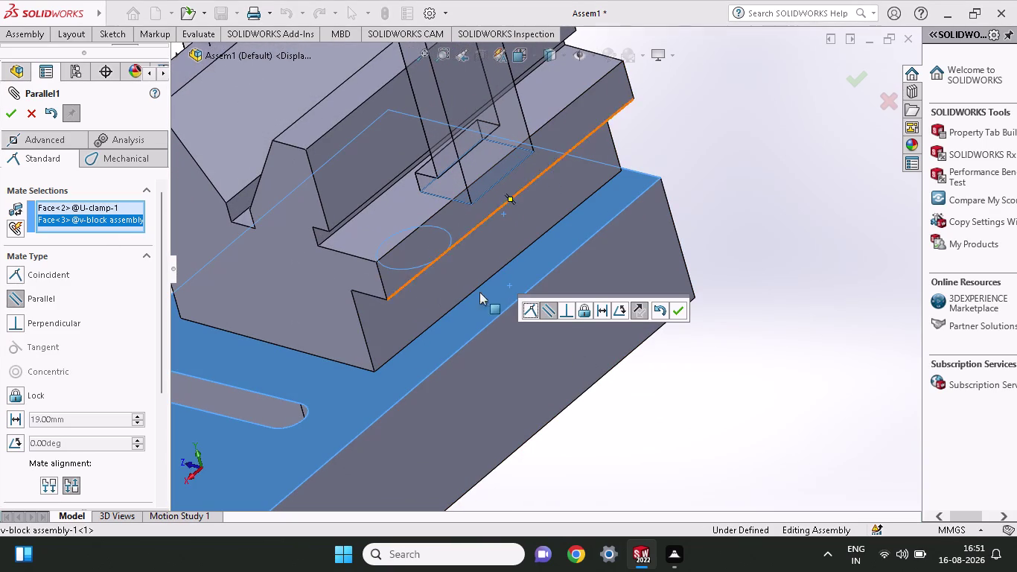
click(533, 313)
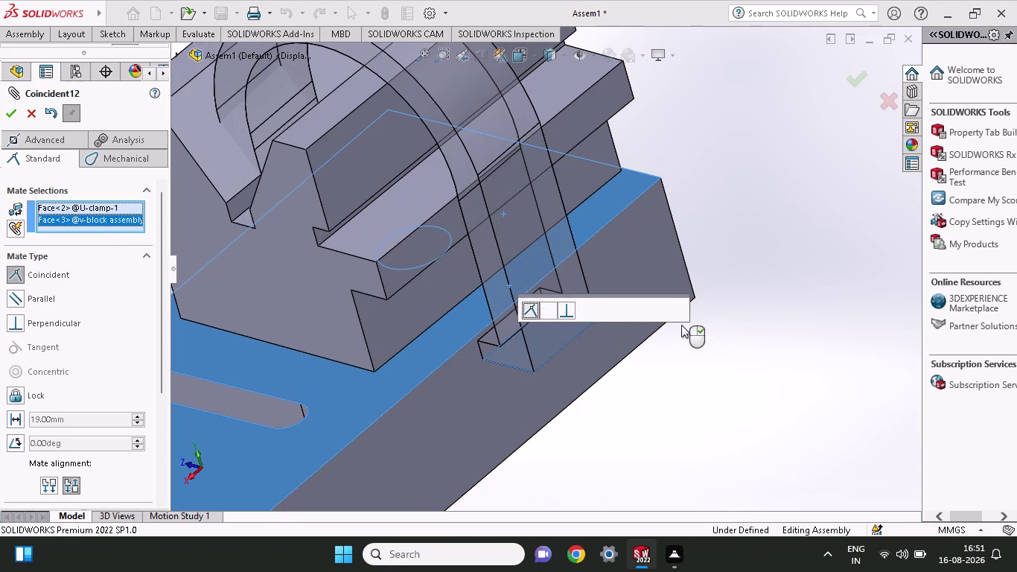
click(680, 311)
Try dragging the clamp, then undo the mate that over-defined the assembly.
scroll(up, 3)
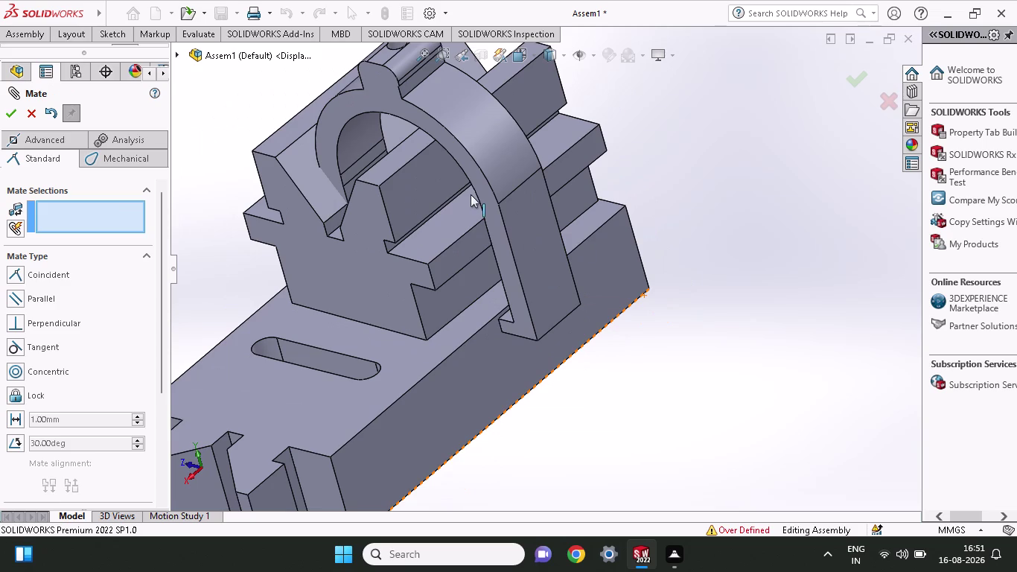
drag(480, 180, 314, 74)
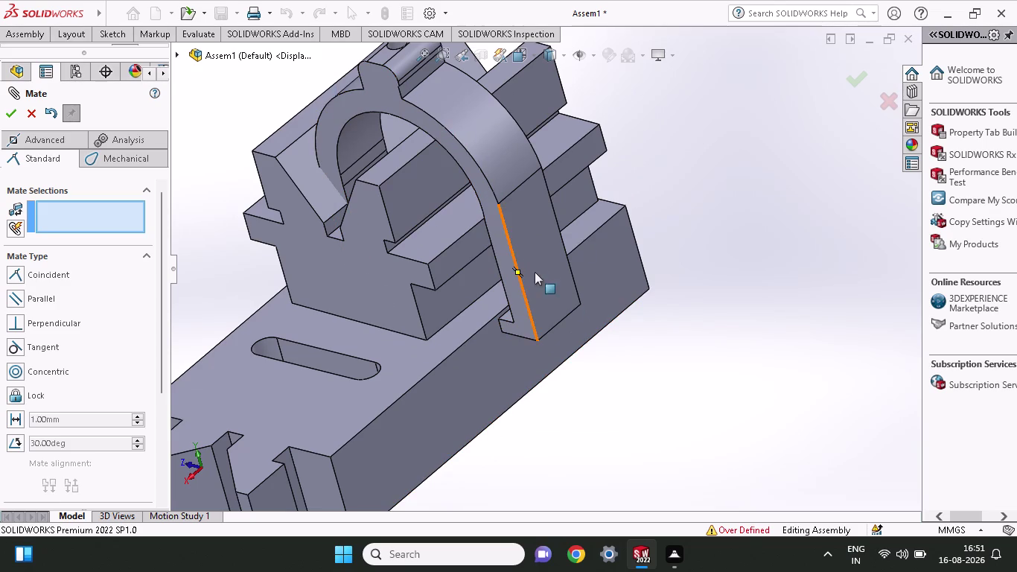
drag(539, 274, 475, 184)
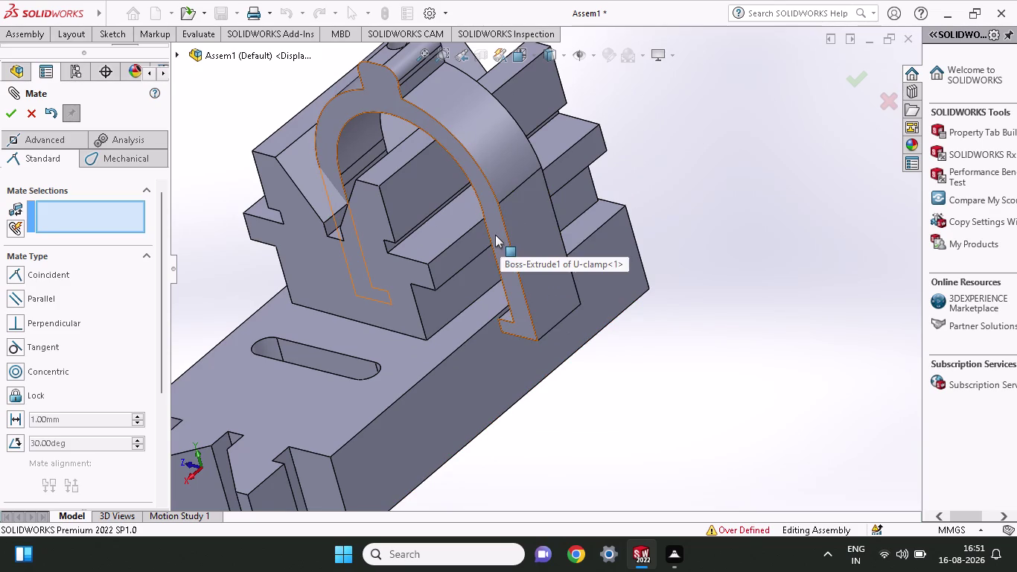
key(ctrl+z)
Orbit and zoom to look down onto the U-clamp's hole and the fastener.
drag(483, 217, 481, 224)
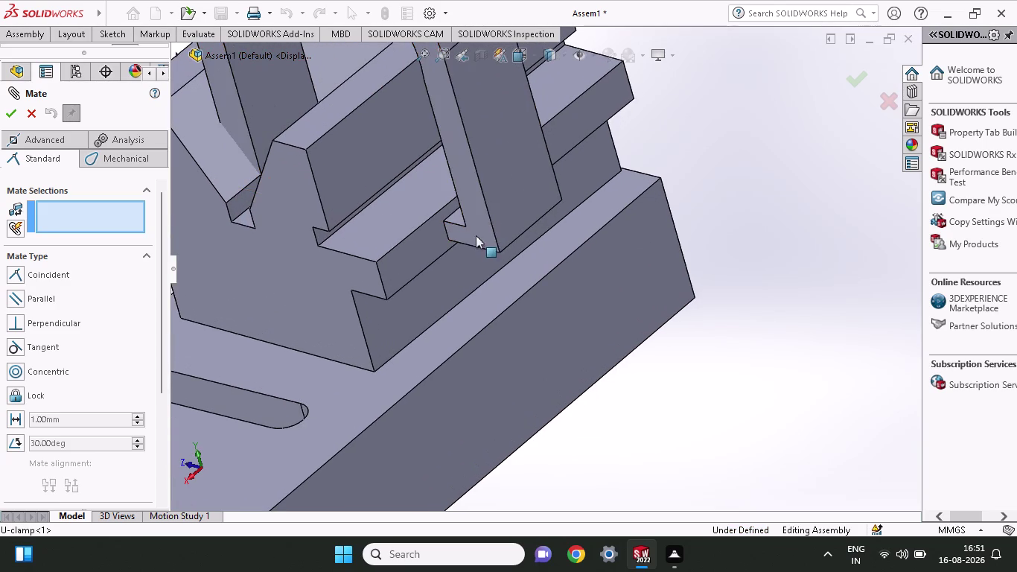
drag(481, 224, 339, 269)
scroll(up, 3)
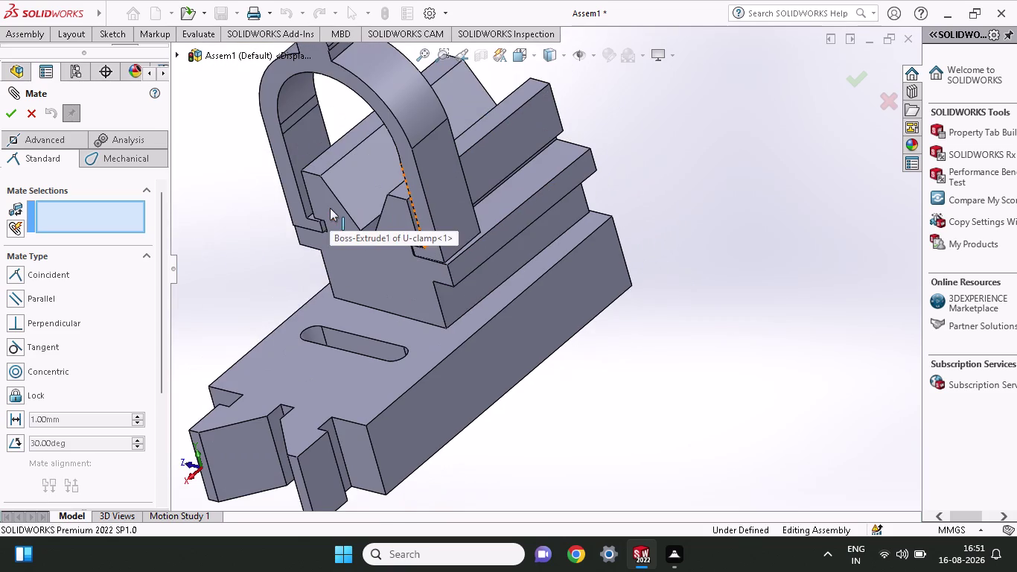
drag(427, 147, 492, 101)
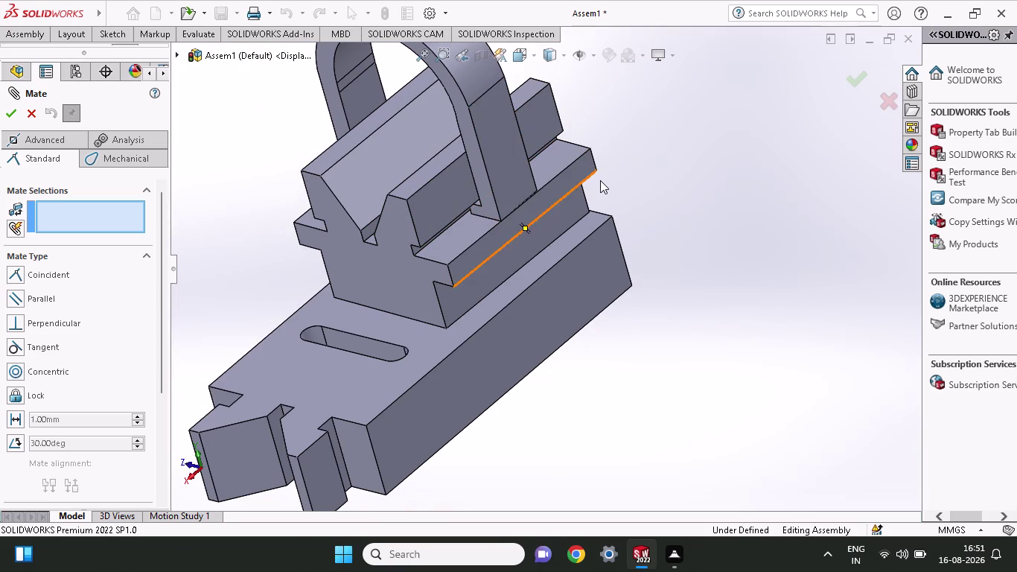
middle_drag(601, 180, 675, 149)
scroll(up, 3)
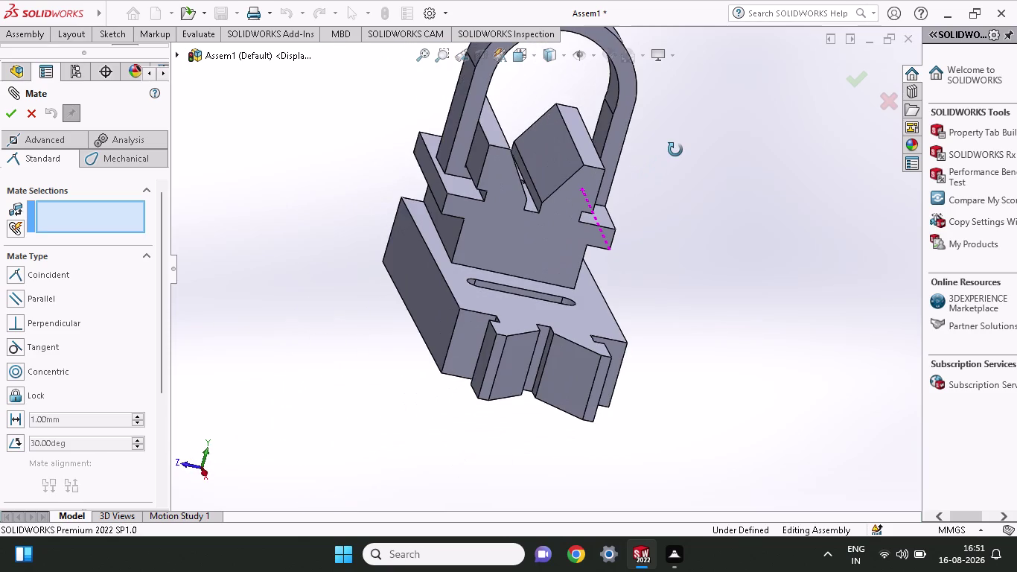
middle_drag(675, 150, 664, 269)
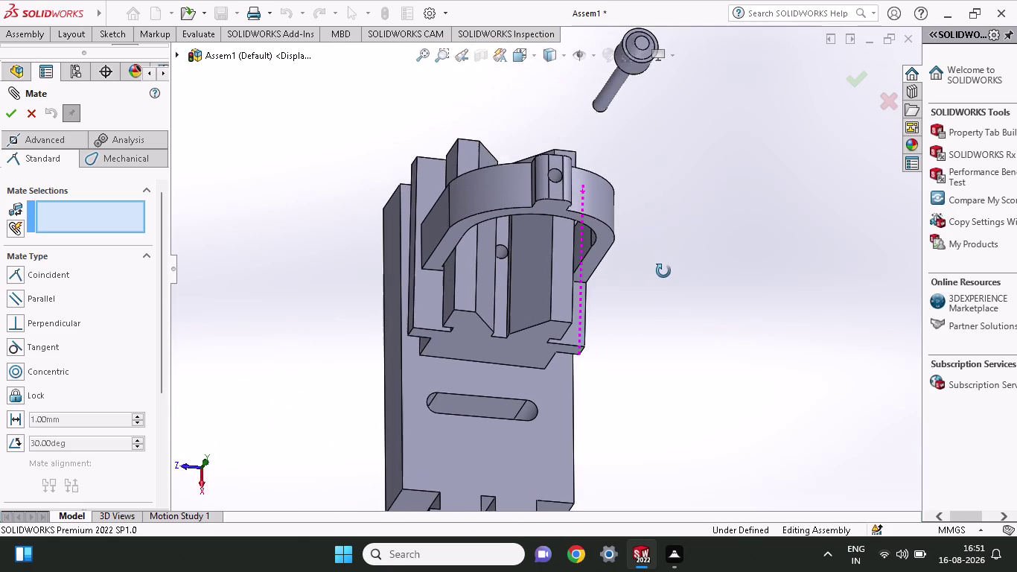
middle_drag(663, 270, 663, 271)
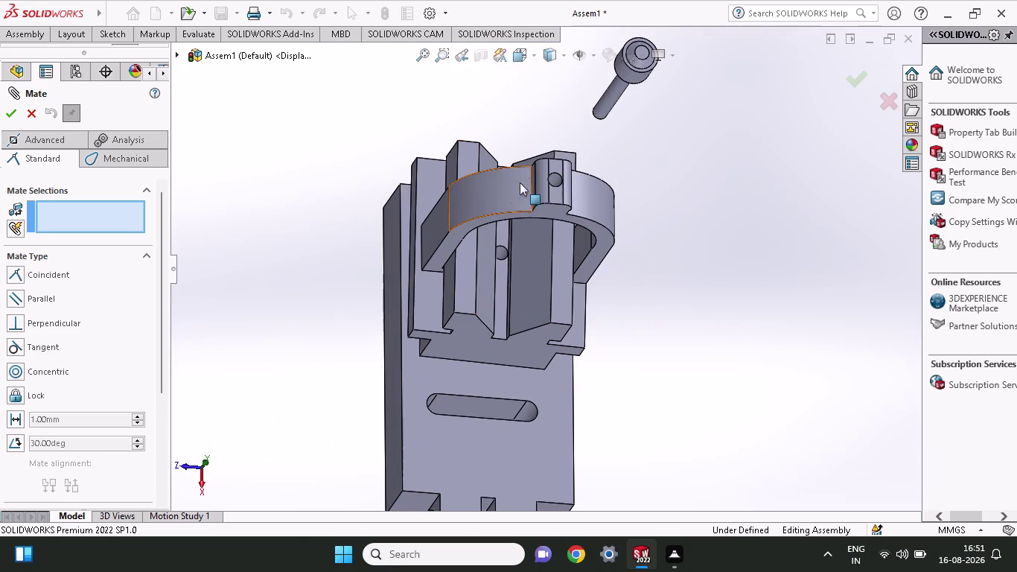
Add Concentric2 between the clamp hole and the fastener shank, then drag the fastener down into it.
click(555, 178)
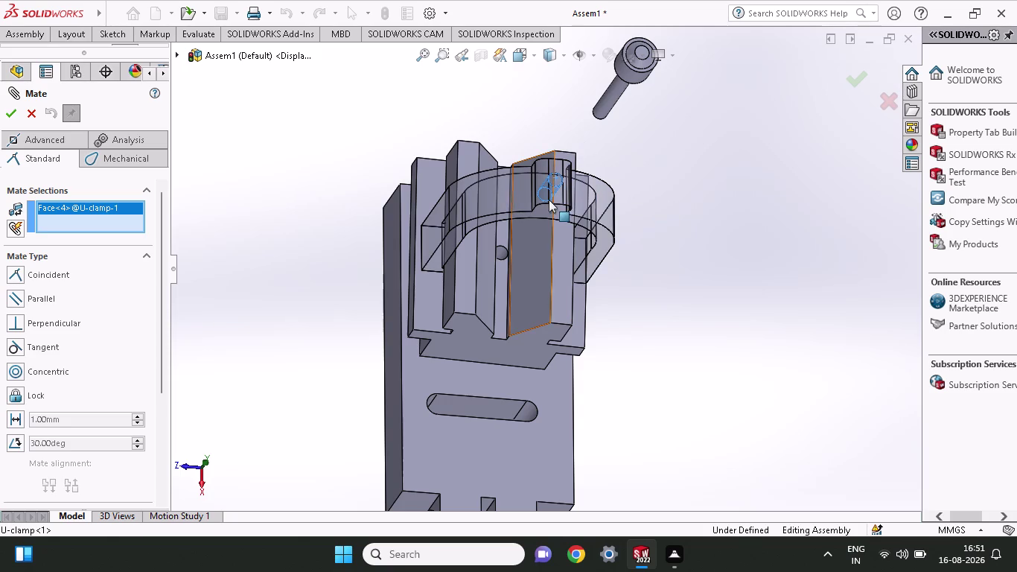
click(610, 102)
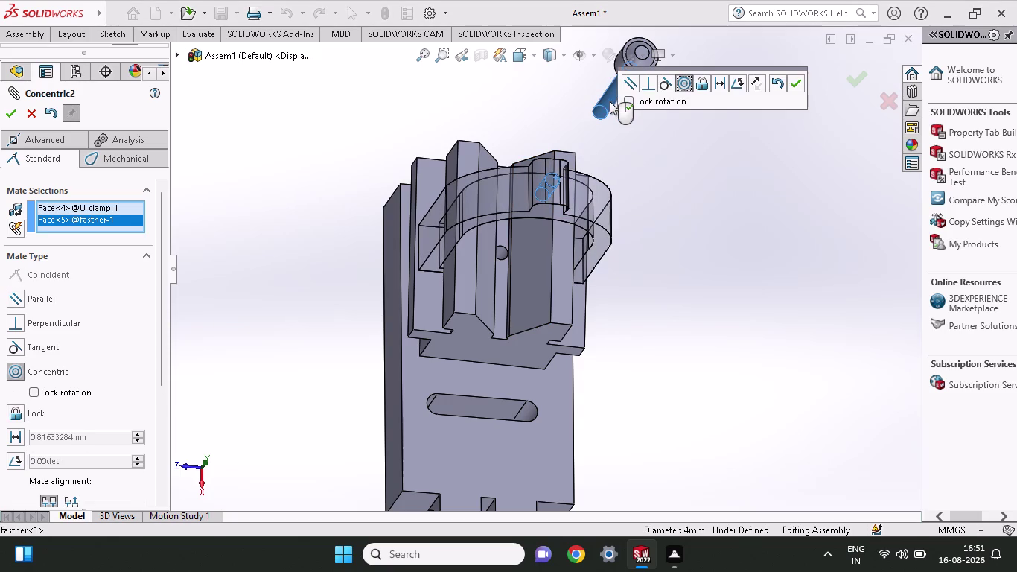
click(682, 89)
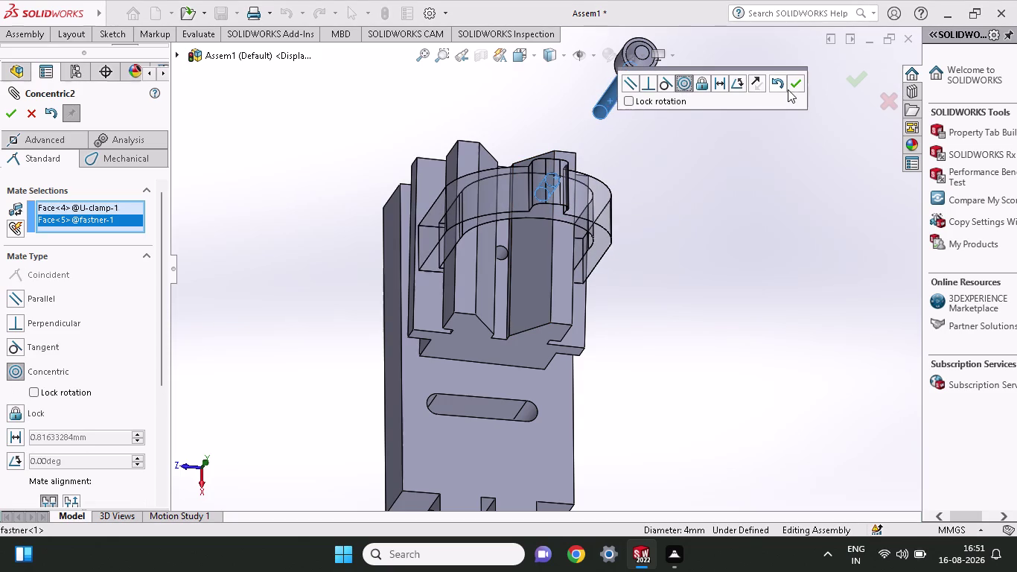
click(793, 87)
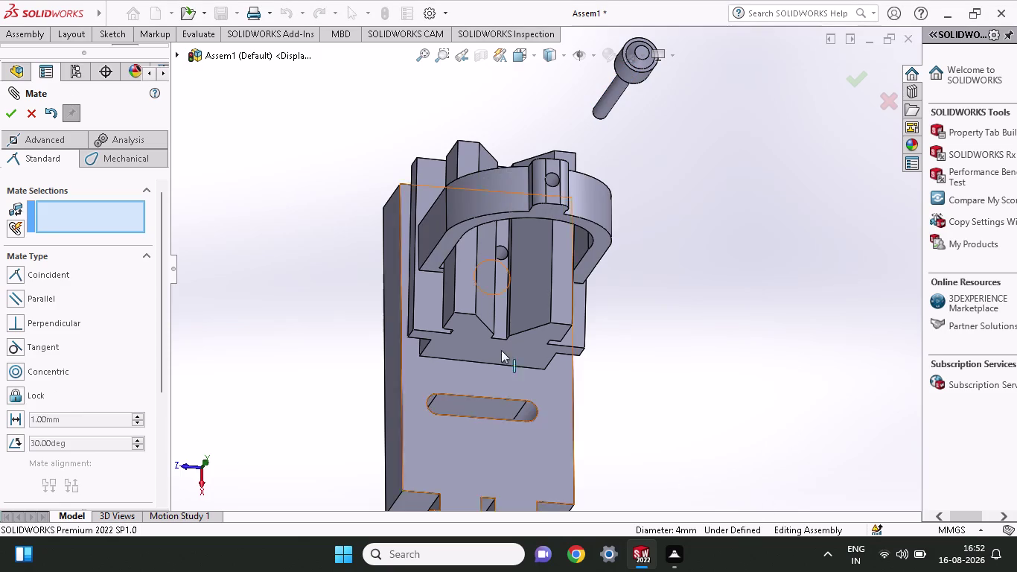
click(609, 84)
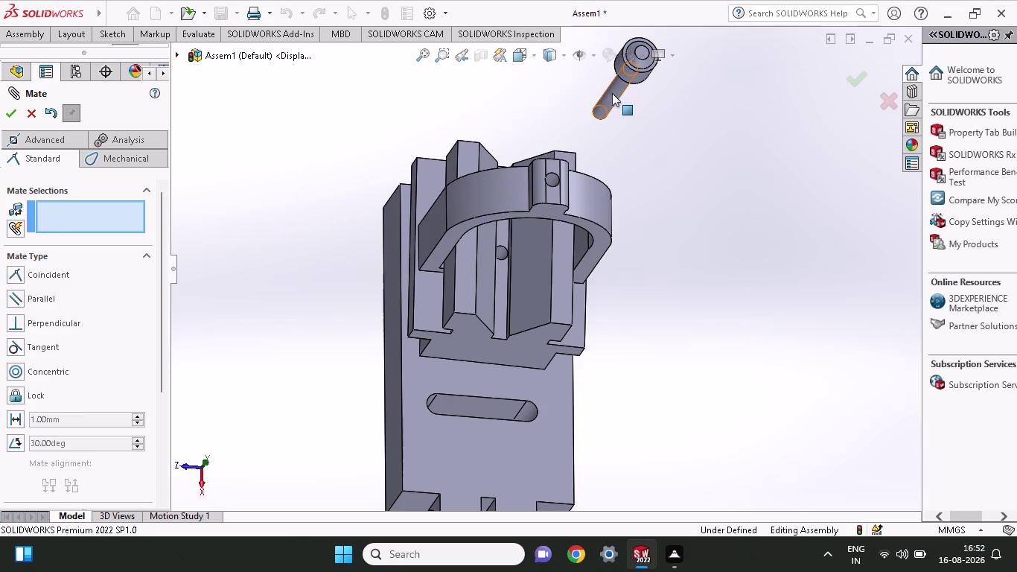
drag(614, 97, 570, 218)
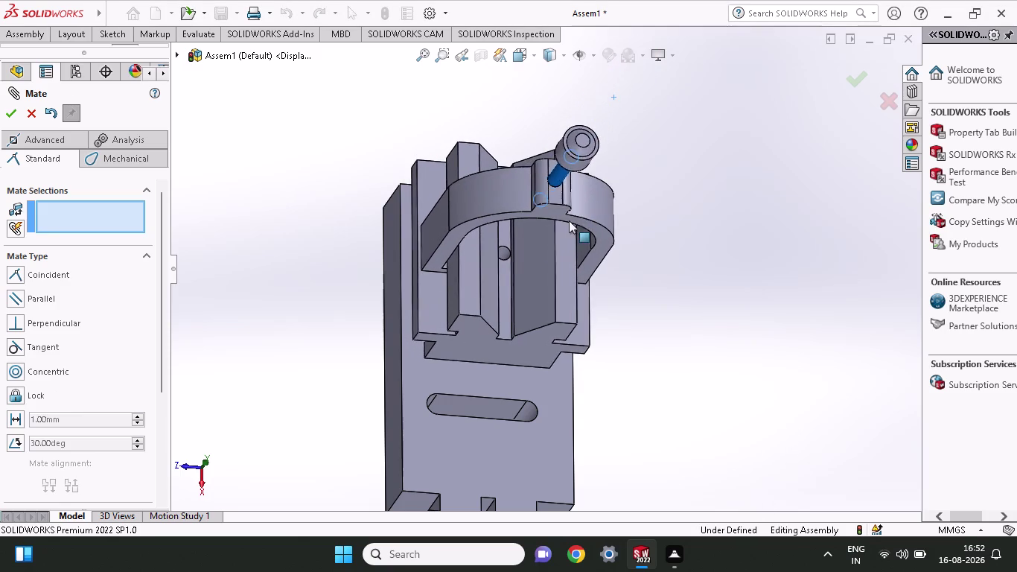
drag(571, 218, 554, 238)
scroll(up, 3)
Orbit and zoom around the assembly to inspect the inserted fastener from several sides.
middle_drag(633, 271, 646, 146)
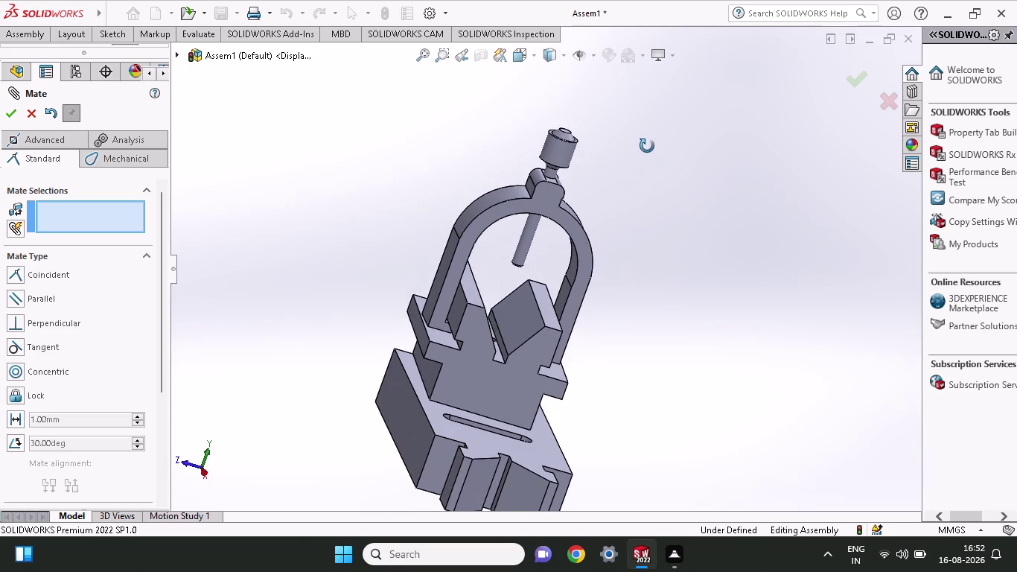
middle_drag(646, 146, 648, 146)
scroll(up, 3)
middle_drag(599, 321, 643, 345)
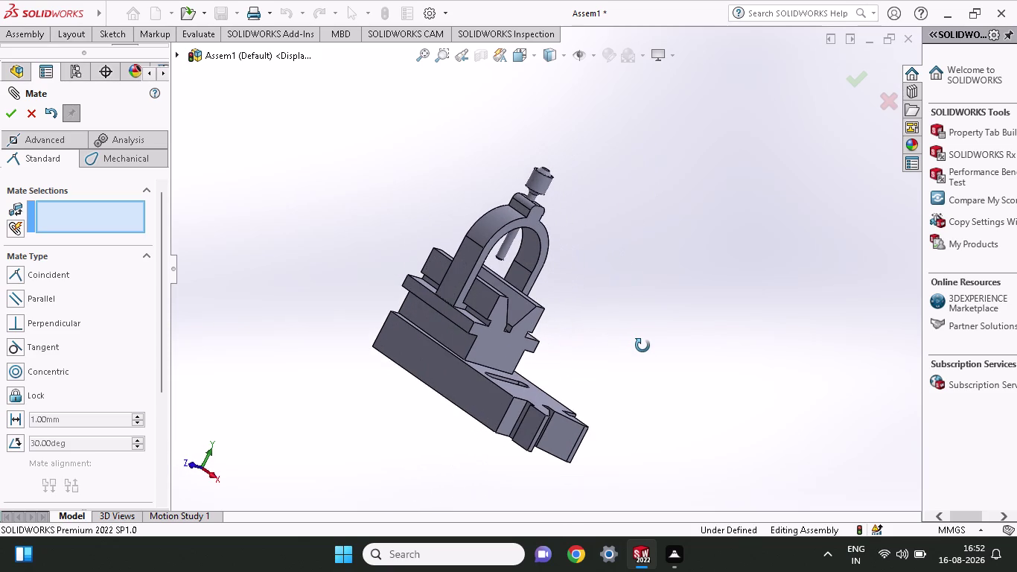
middle_drag(642, 345, 665, 237)
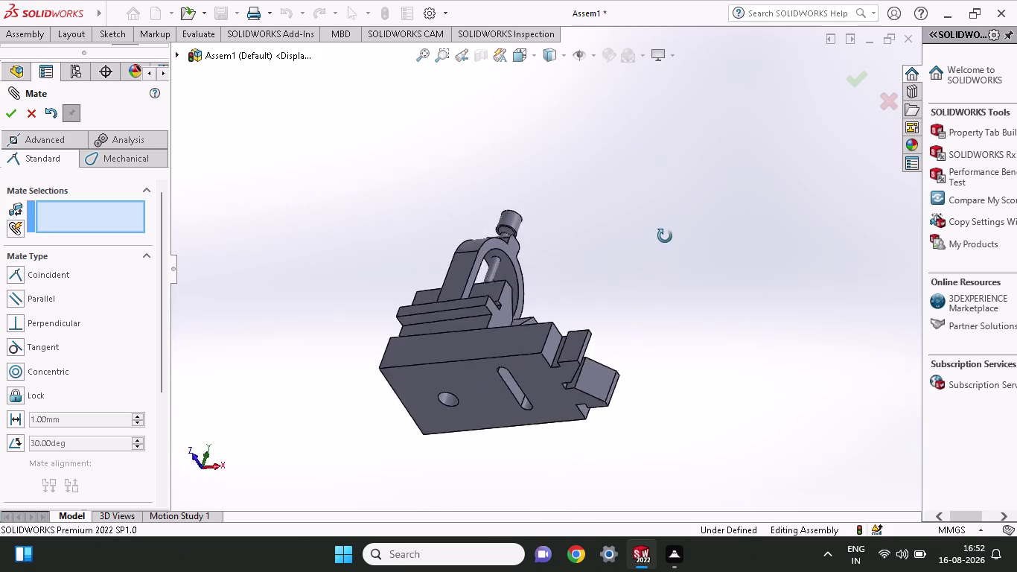
middle_drag(665, 237, 683, 304)
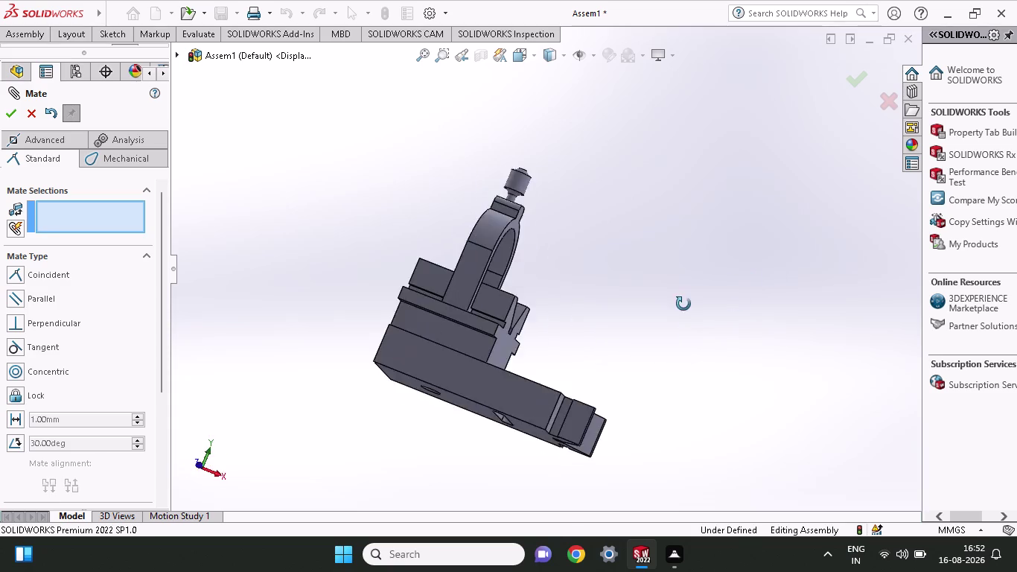
middle_drag(683, 304, 555, 286)
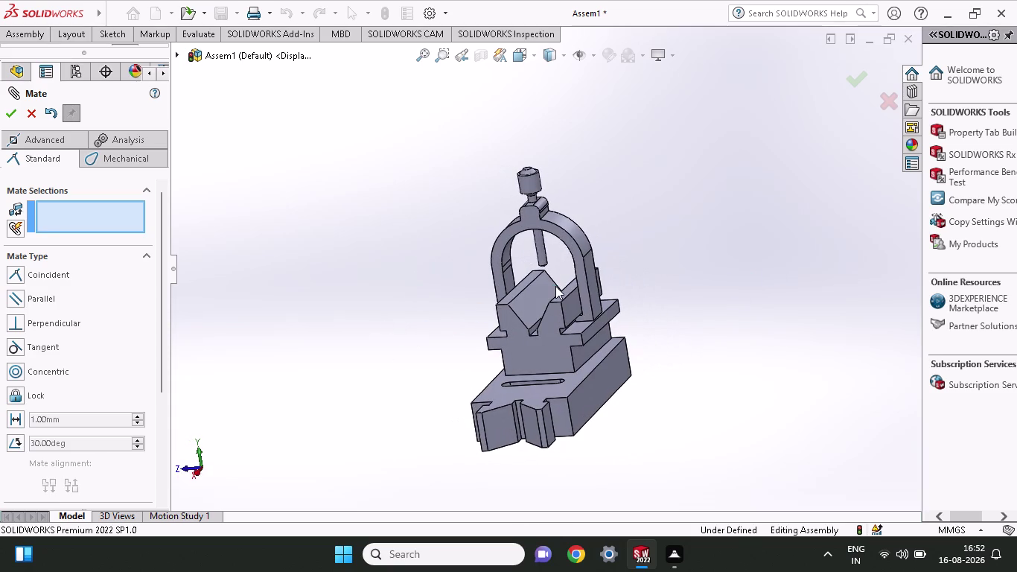
scroll(up, 3)
middle_drag(654, 255, 659, 254)
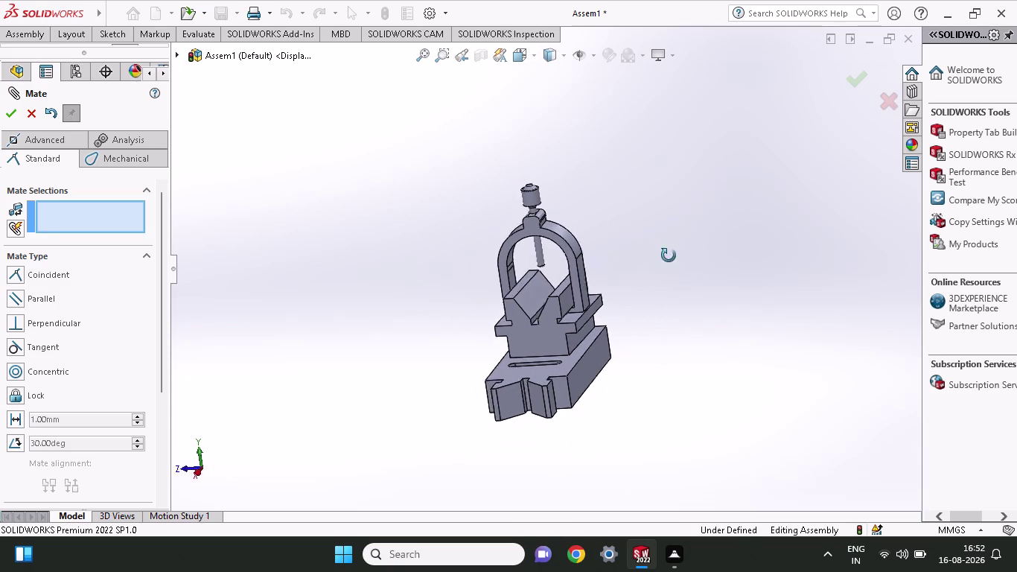
middle_drag(658, 255, 697, 256)
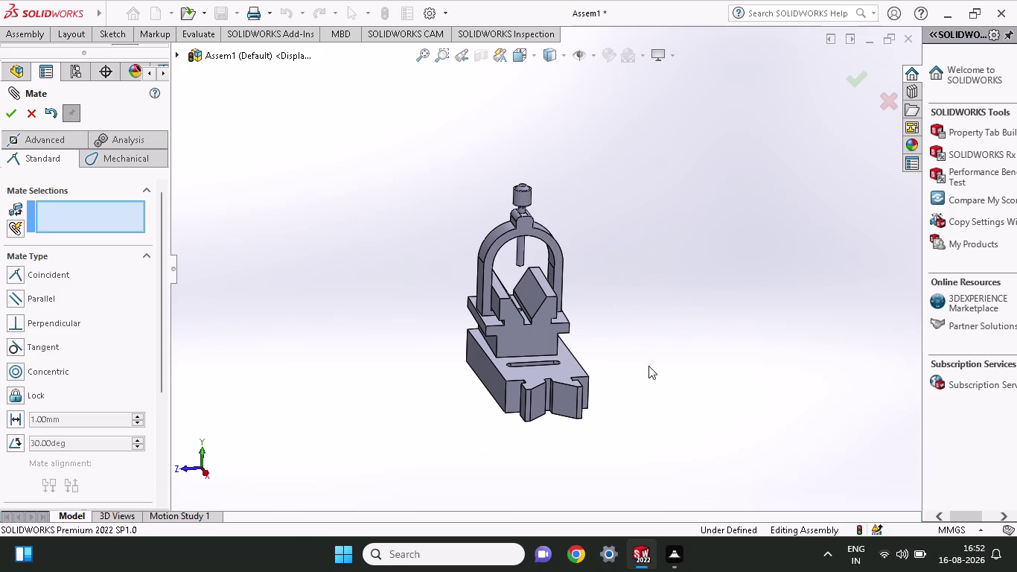
Turn the assembly over to view the hole in the base's underside, then close the mate tool.
middle_drag(649, 365, 638, 121)
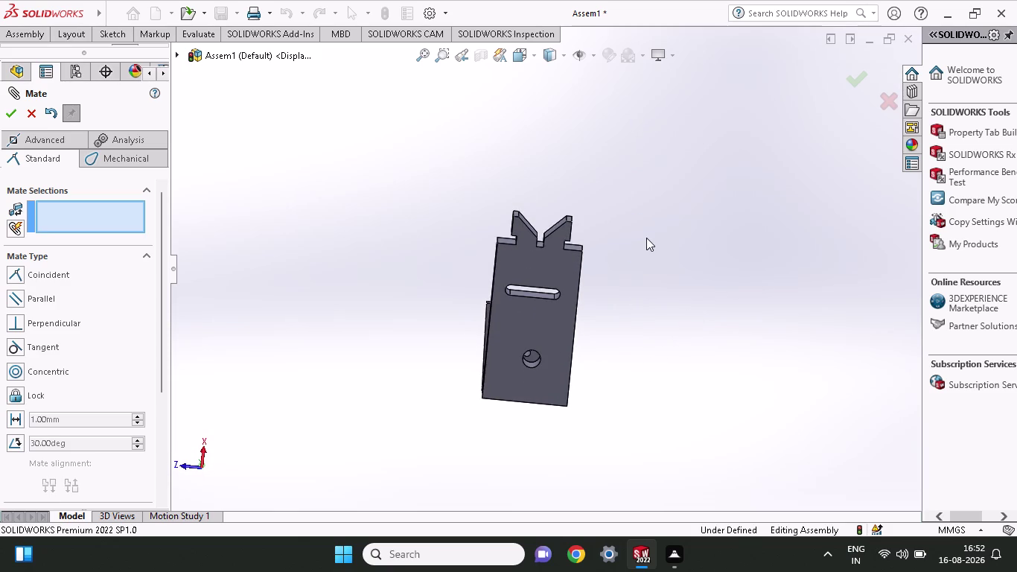
scroll(up, 3)
scroll(down, 3)
scroll(down, 3)
middle_drag(533, 379, 539, 362)
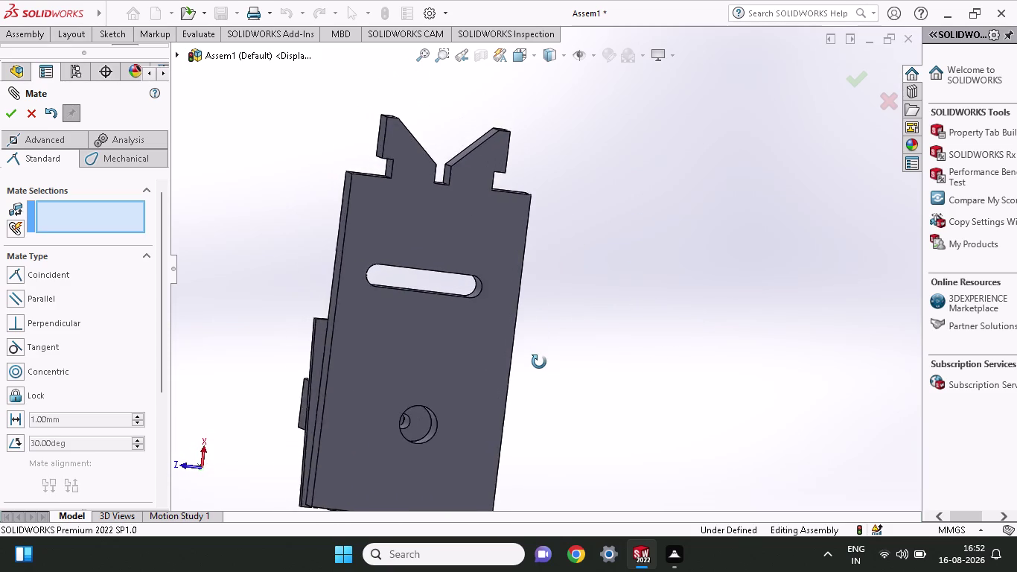
middle_drag(539, 361, 548, 360)
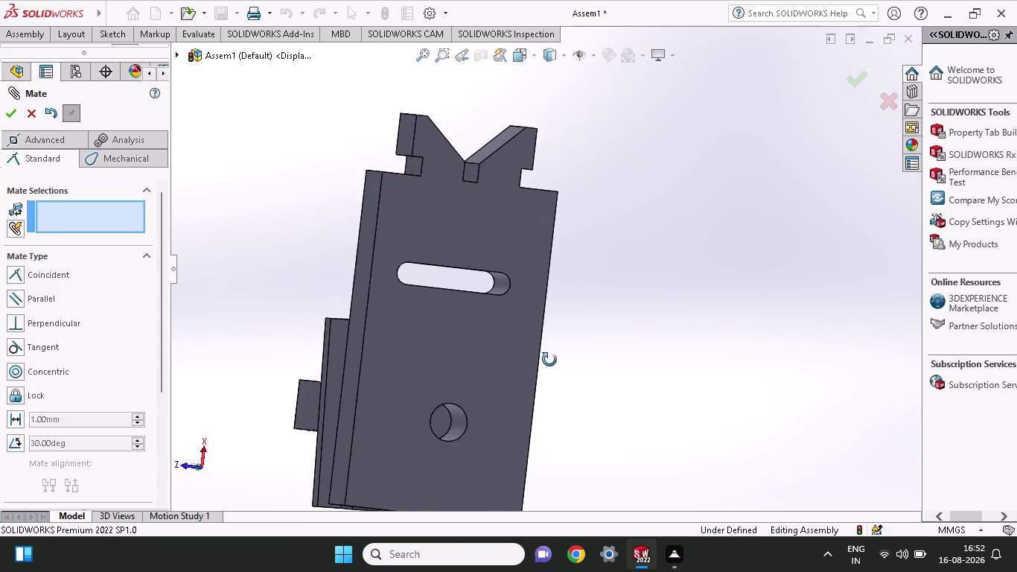
middle_drag(548, 360, 744, 492)
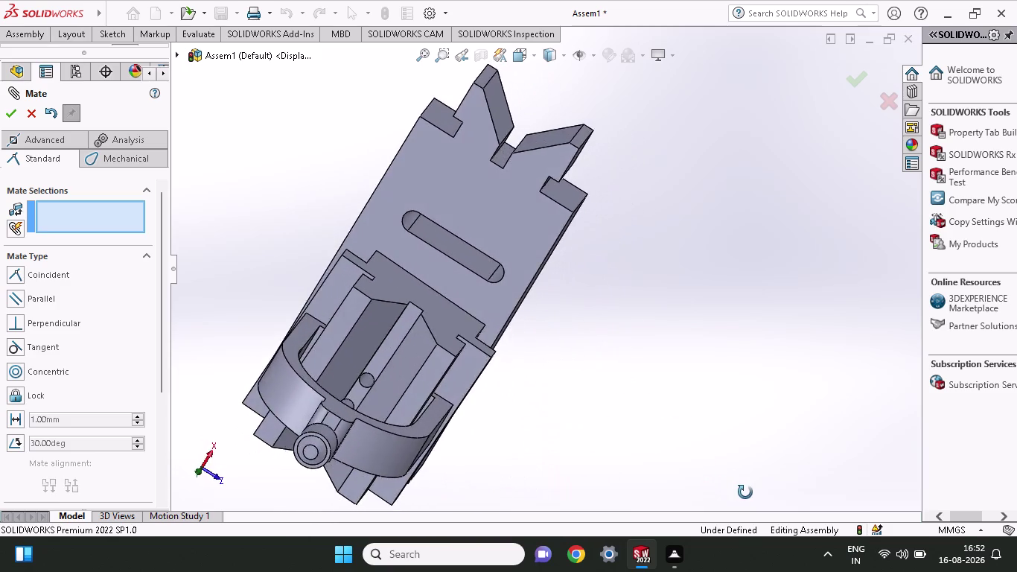
middle_drag(745, 492, 535, 419)
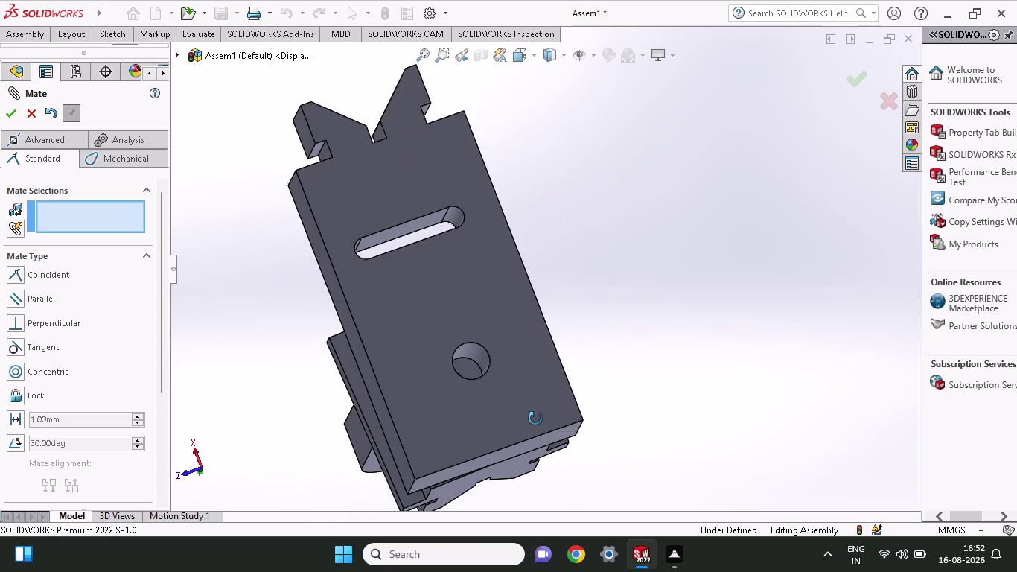
middle_drag(535, 418, 518, 443)
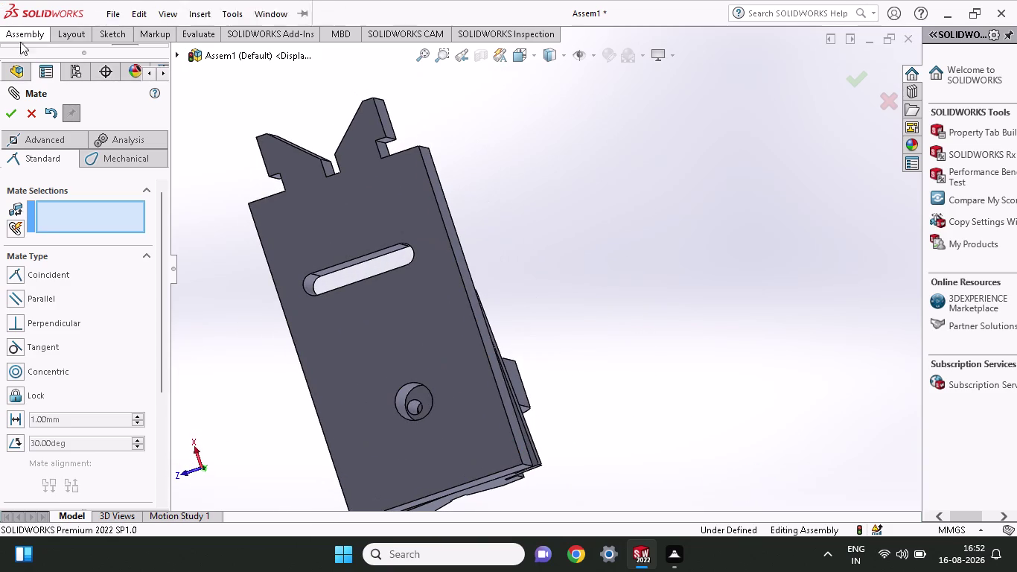
click(10, 112)
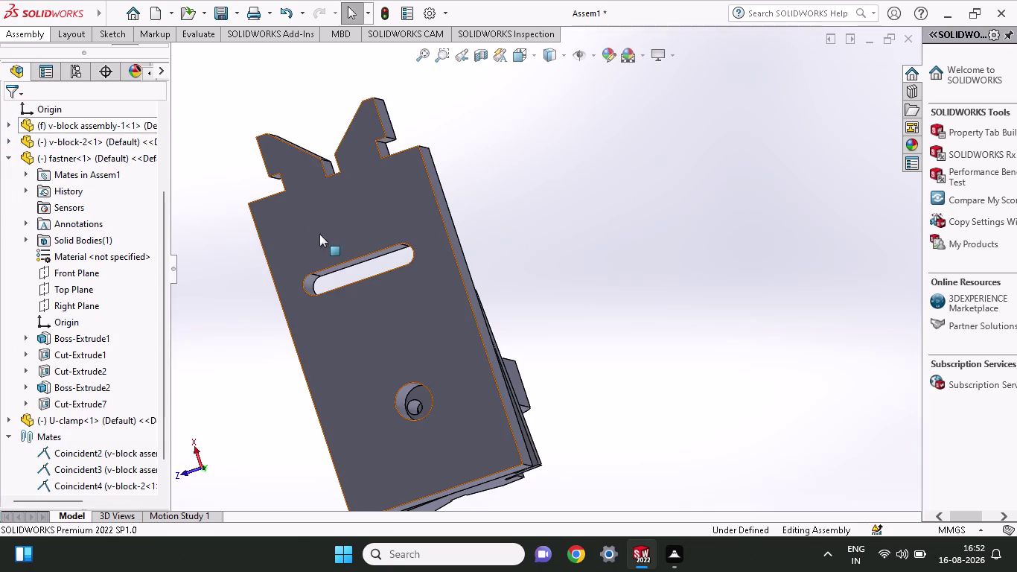
Insert a second fastner copy beside the base and begin a new mate for it.
click(75, 40)
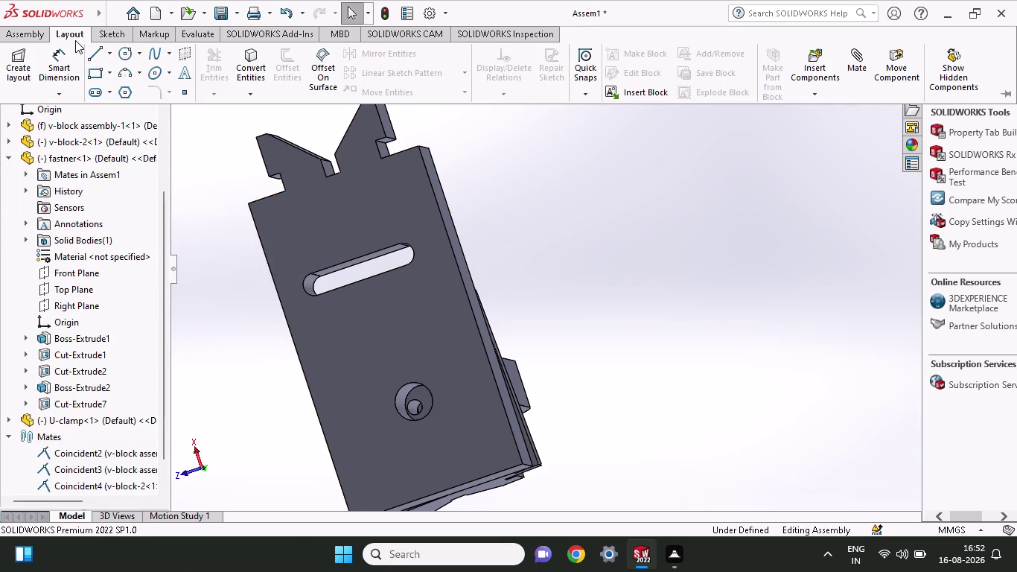
click(32, 27)
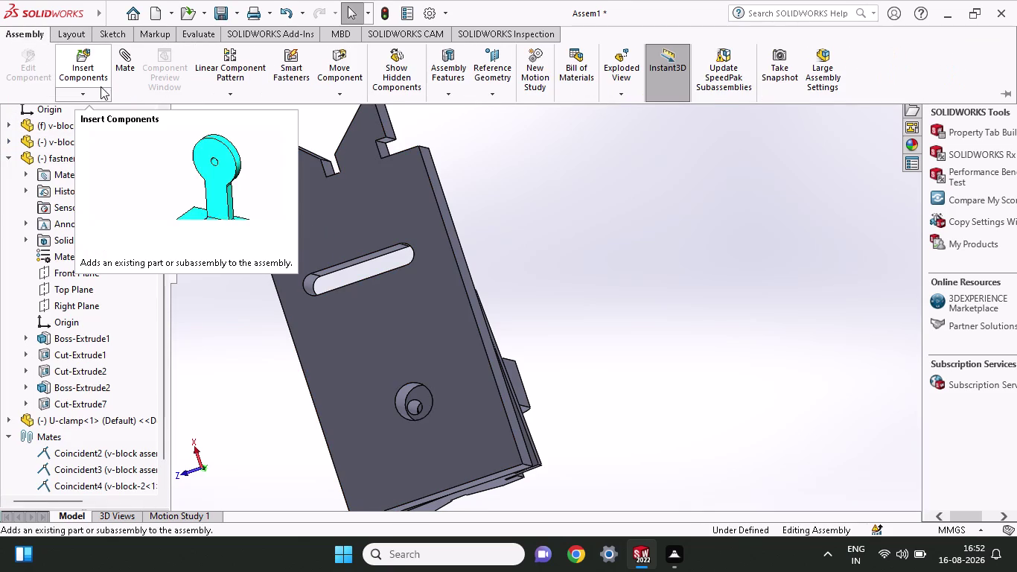
click(97, 75)
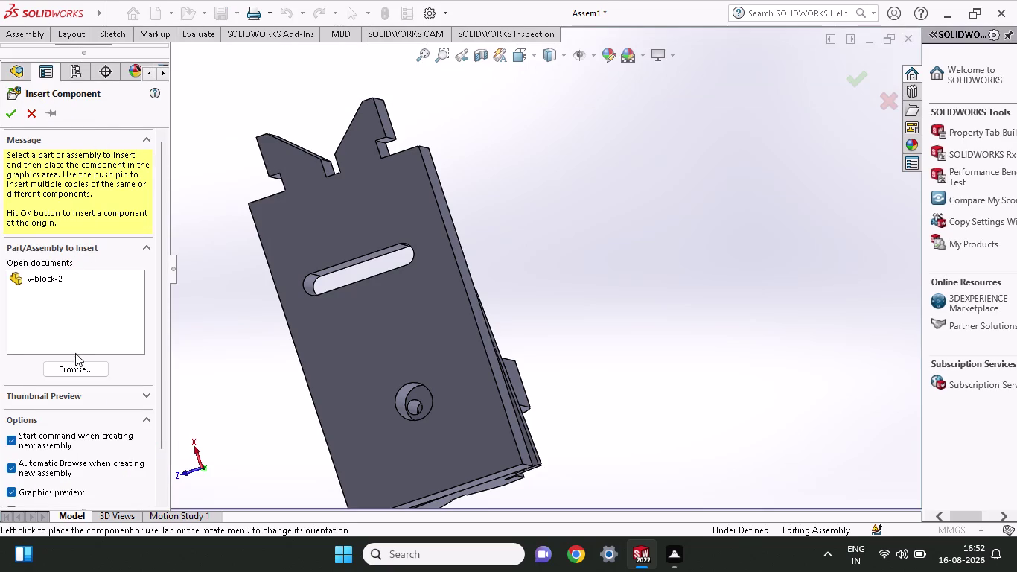
click(74, 361)
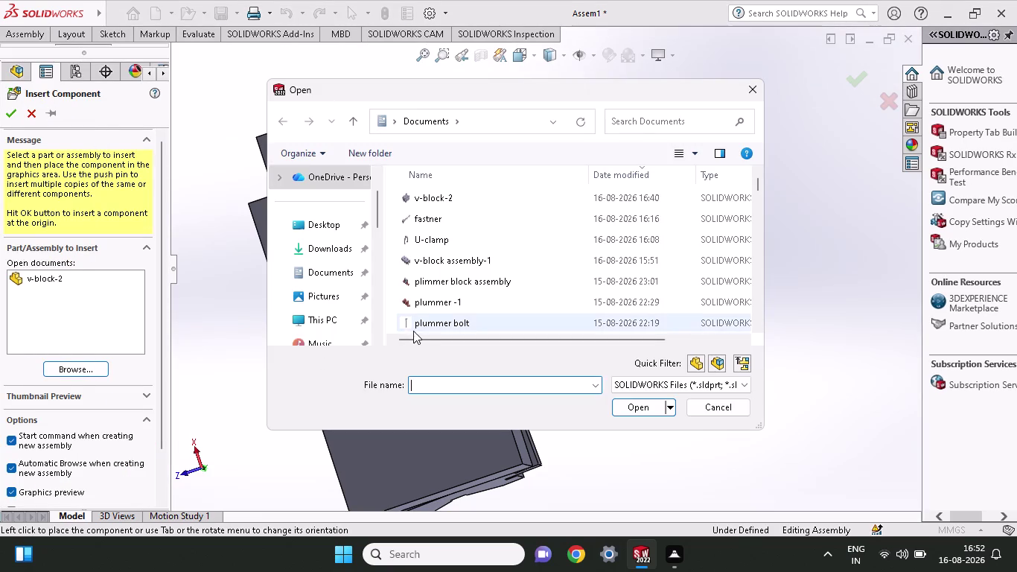
click(464, 220)
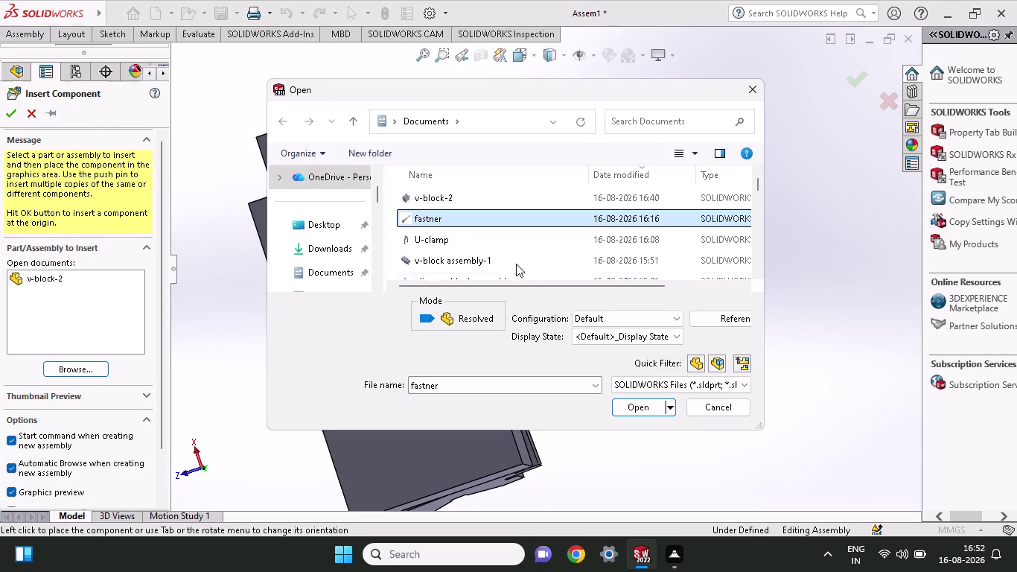
click(630, 400)
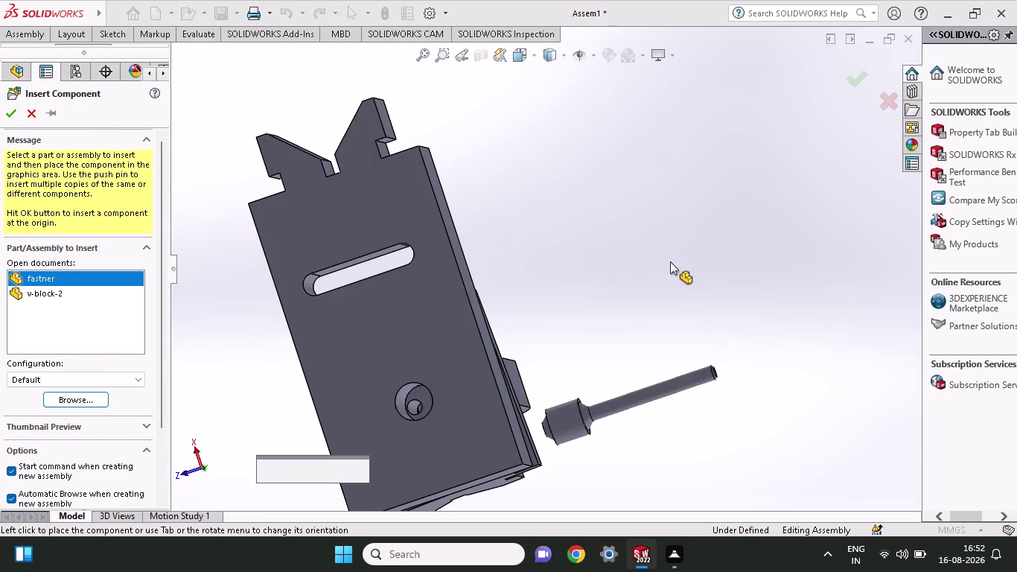
click(670, 262)
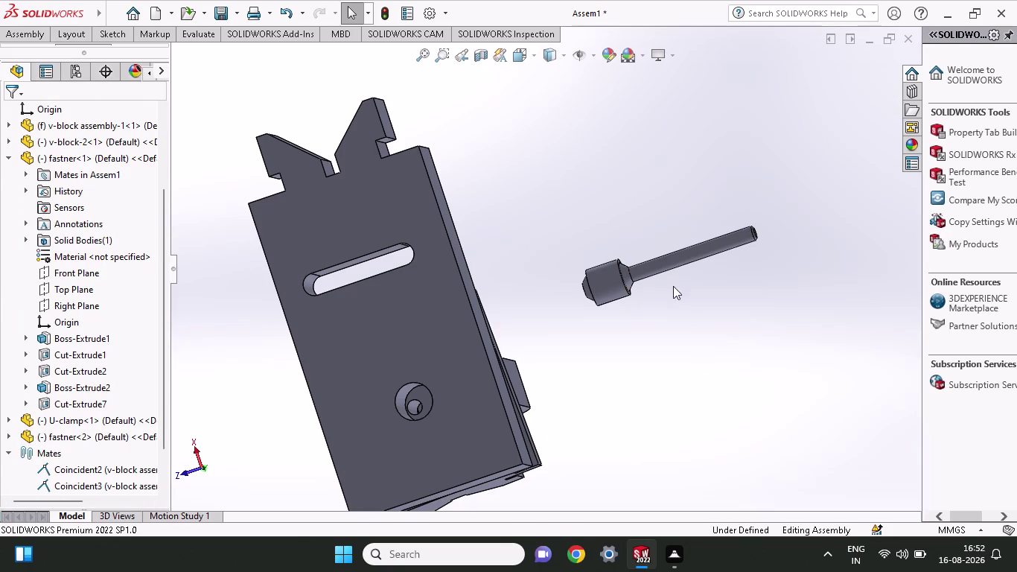
click(38, 31)
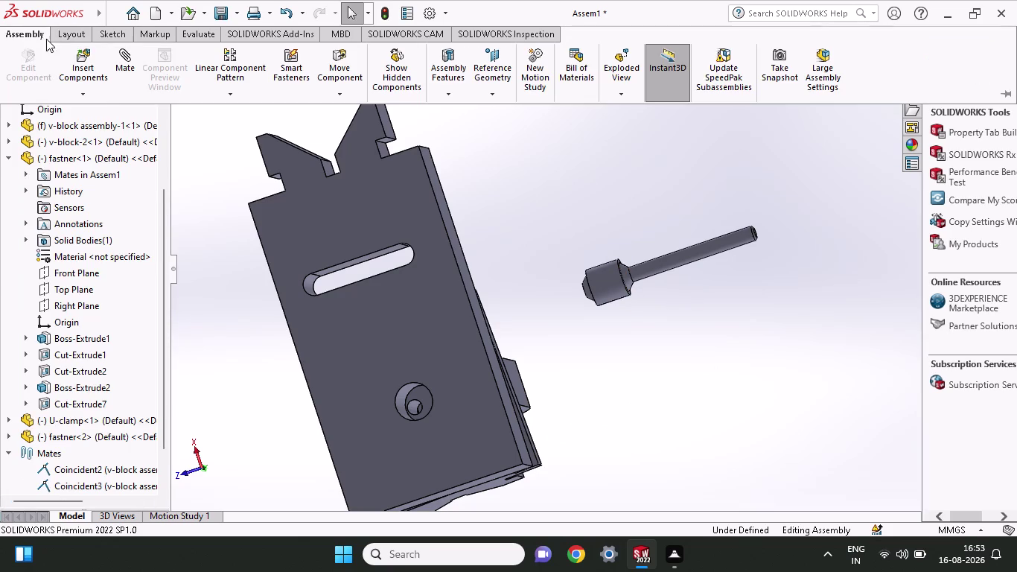
click(111, 54)
Clear the initial mate picks and drag fastener-2 toward the base hole.
click(721, 250)
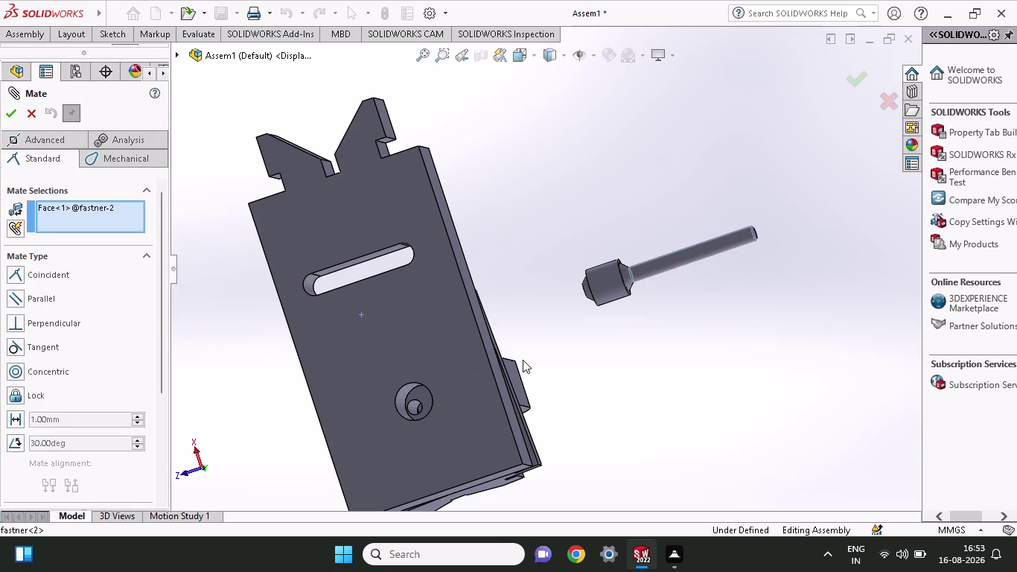
click(417, 398)
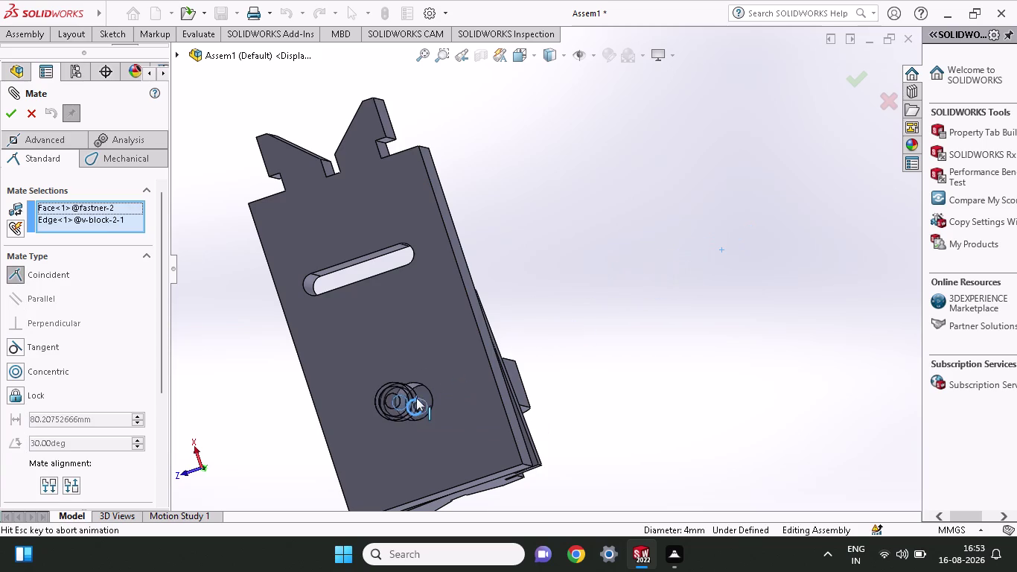
click(391, 420)
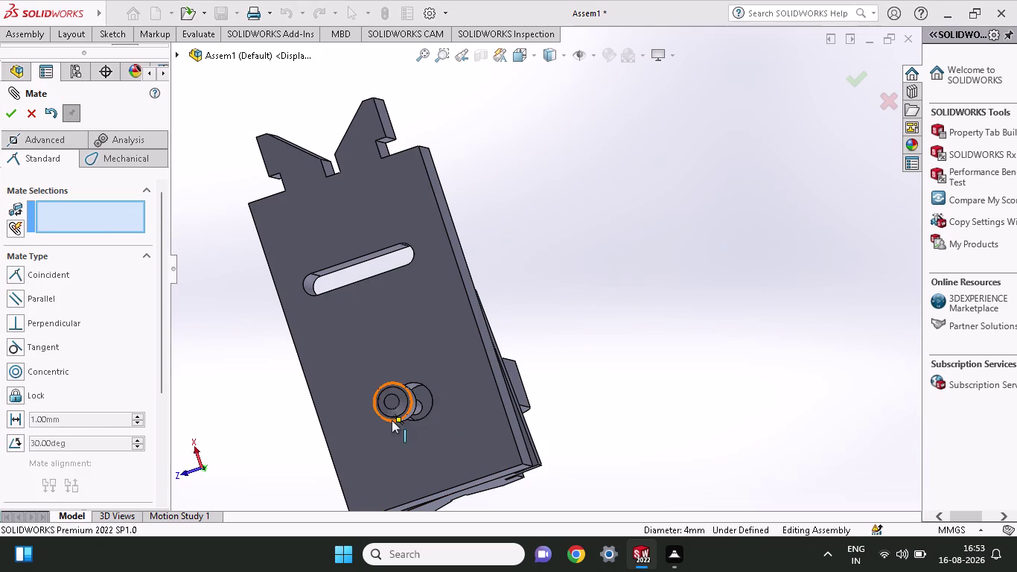
drag(392, 401, 421, 401)
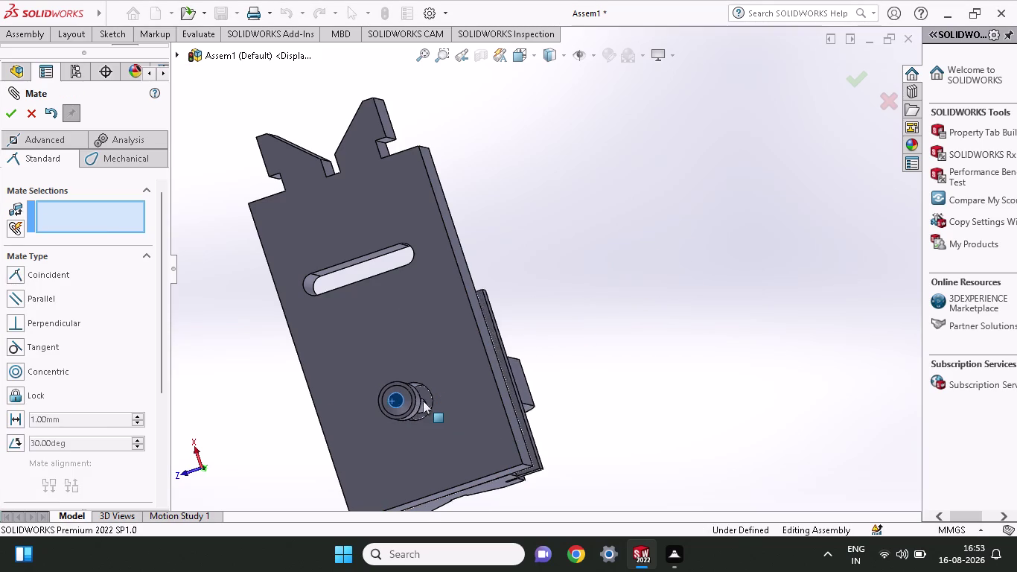
drag(421, 400, 426, 400)
Orbit and zoom the view to see fastener-2 behind the base.
middle_drag(584, 321, 485, 397)
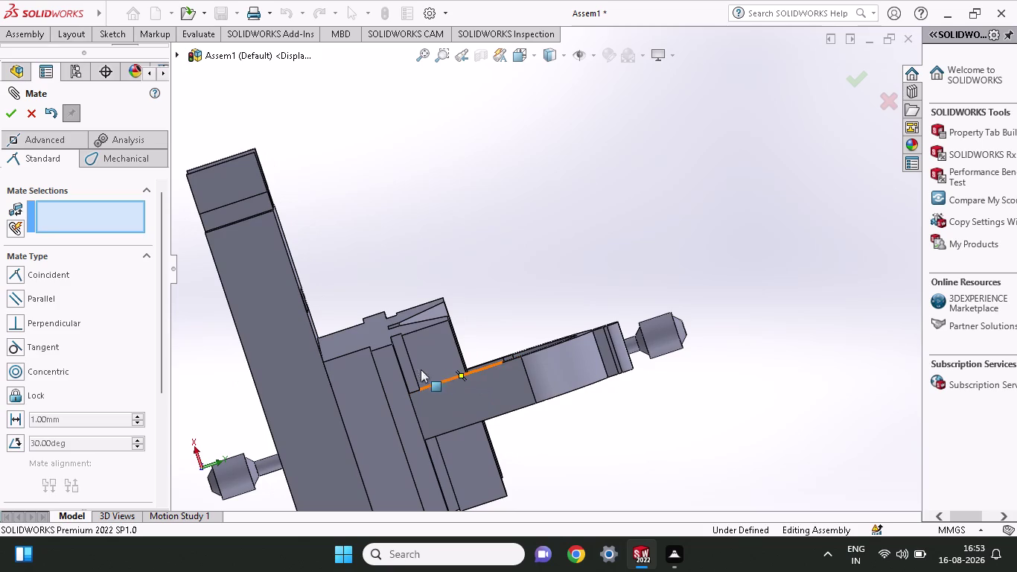
middle_drag(493, 301, 439, 391)
scroll(up, 3)
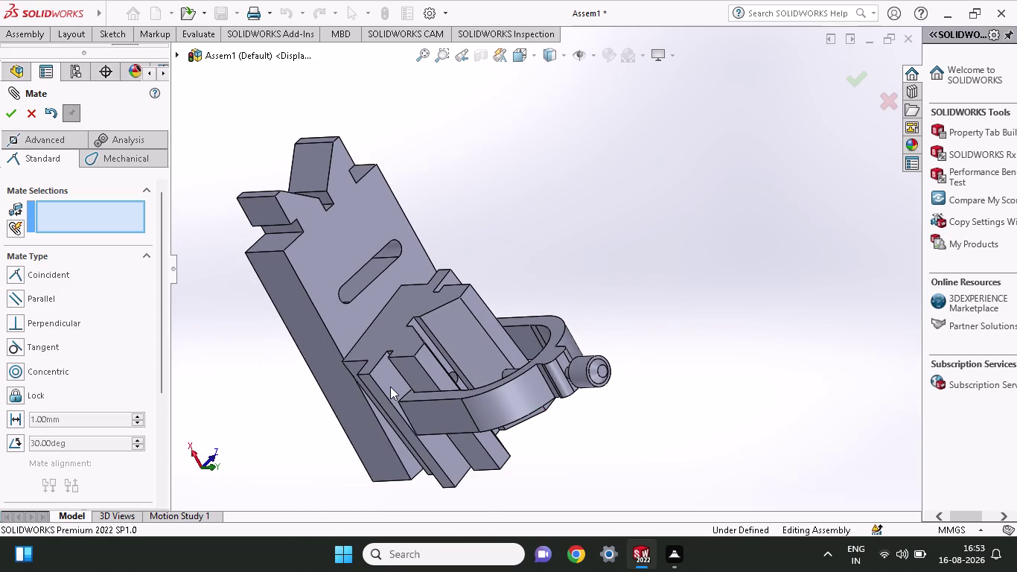
drag(392, 359, 405, 336)
scroll(up, 3)
middle_drag(613, 279, 648, 272)
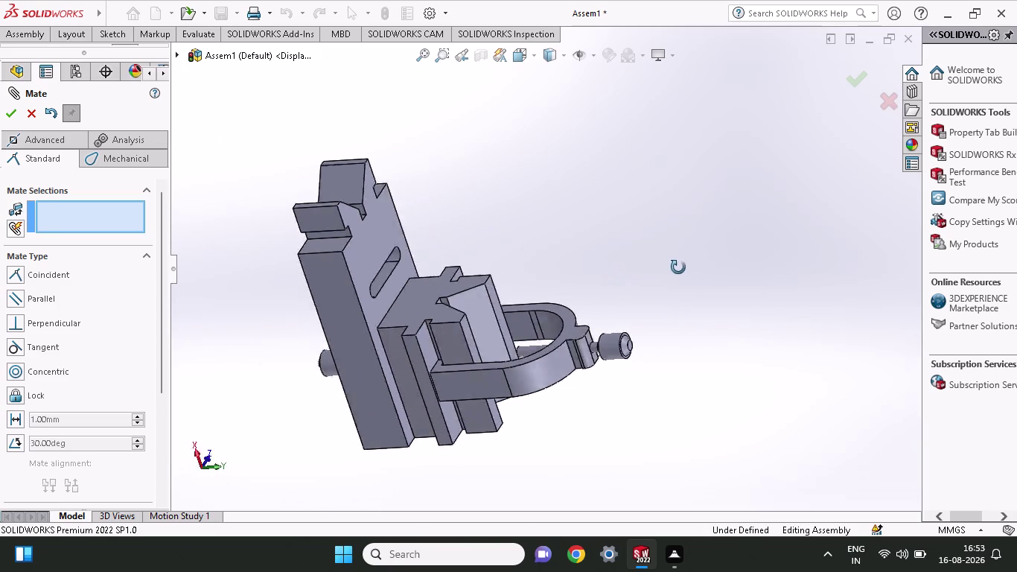
middle_drag(648, 273, 696, 261)
Try fastener-2's cylindrical face as a mate pick, then remove it from the selections.
click(299, 370)
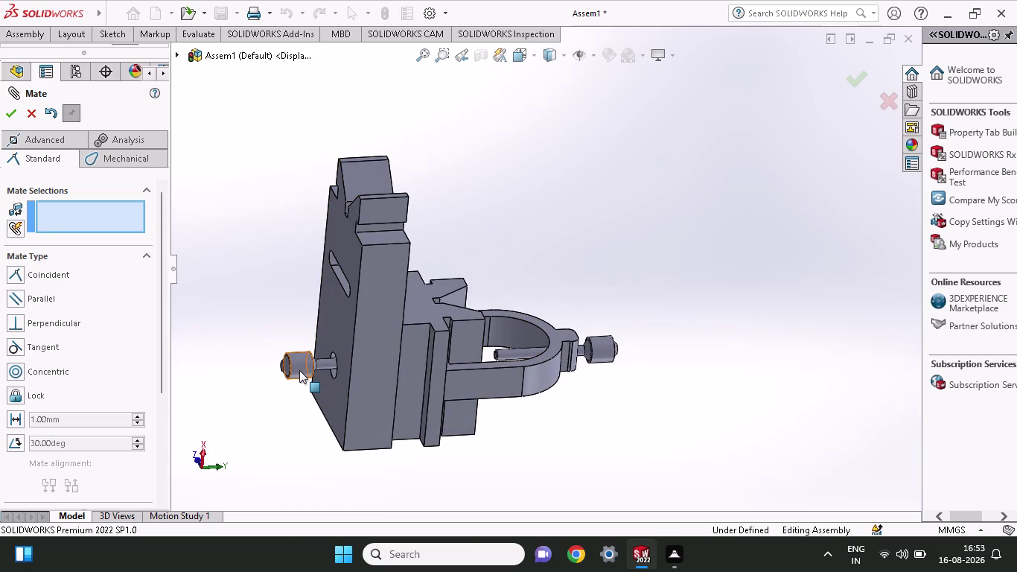
scroll(down, 3)
click(316, 317)
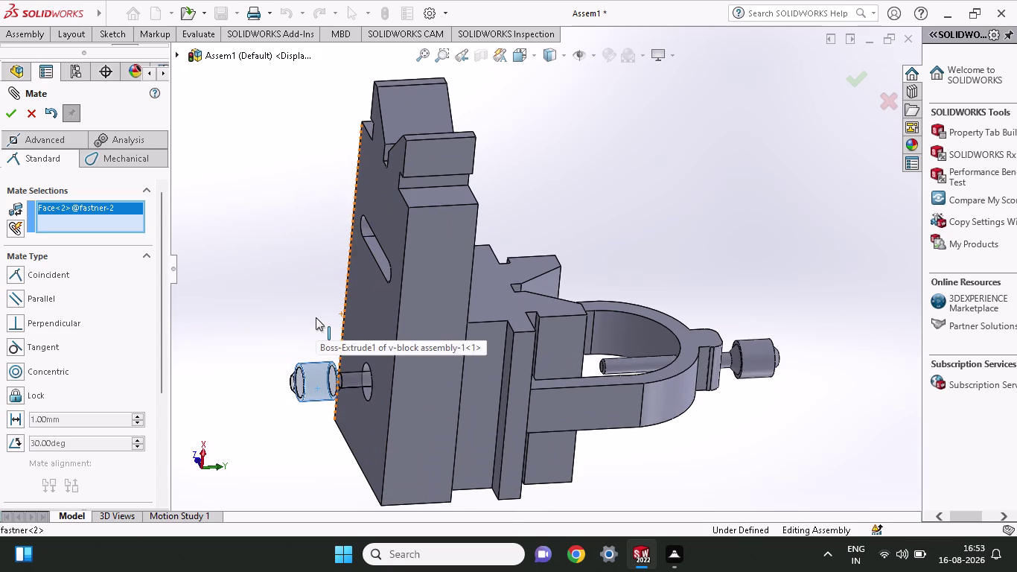
right_click(88, 206)
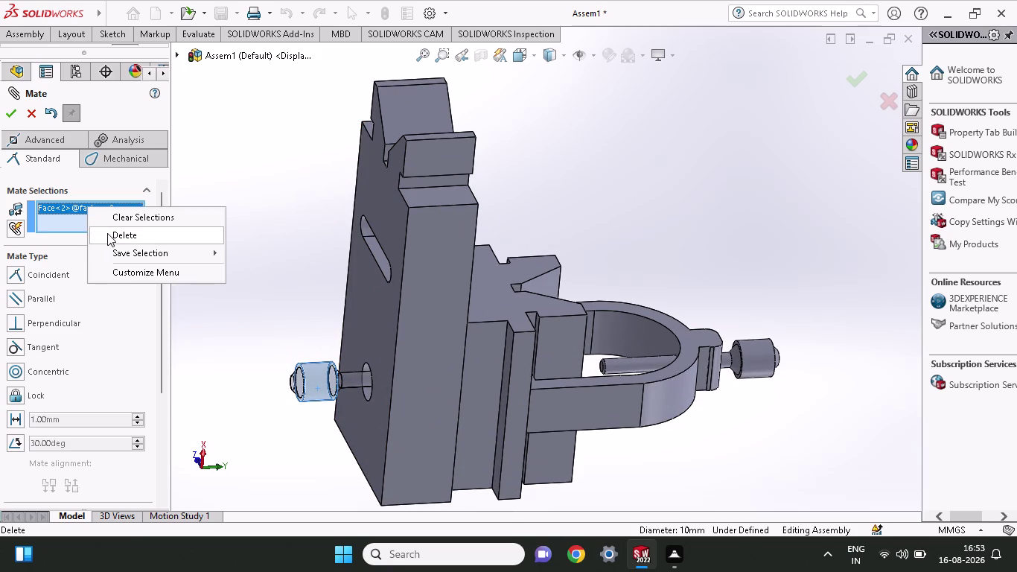
click(107, 233)
middle_drag(259, 280, 205, 304)
scroll(down, 3)
scroll(down, 3)
scroll(up, 3)
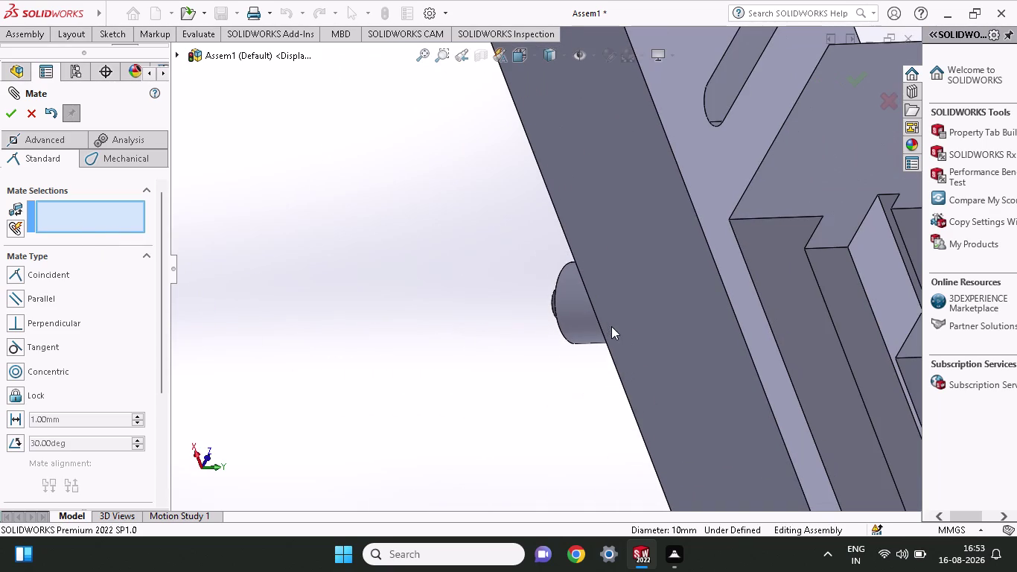
middle_click(566, 379)
scroll(up, 3)
drag(571, 316, 507, 319)
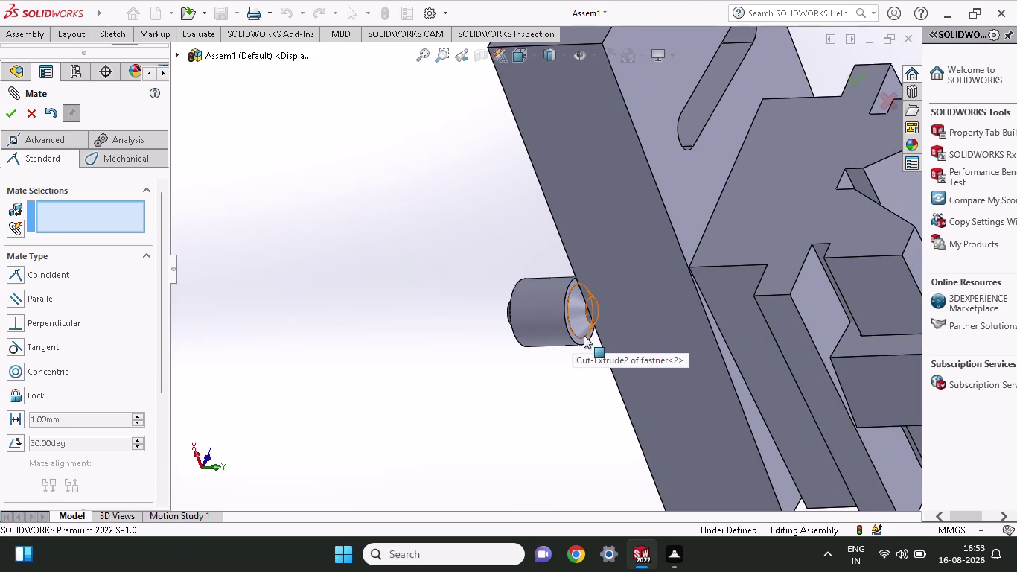
Mate fastener-2's head face coincident with the base face around the hole.
click(587, 340)
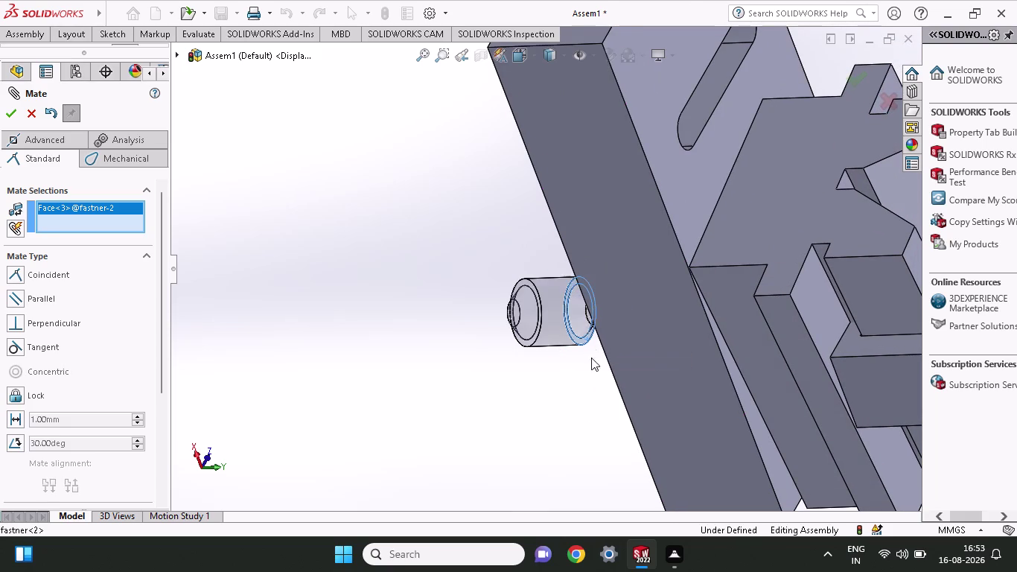
middle_drag(571, 384, 661, 369)
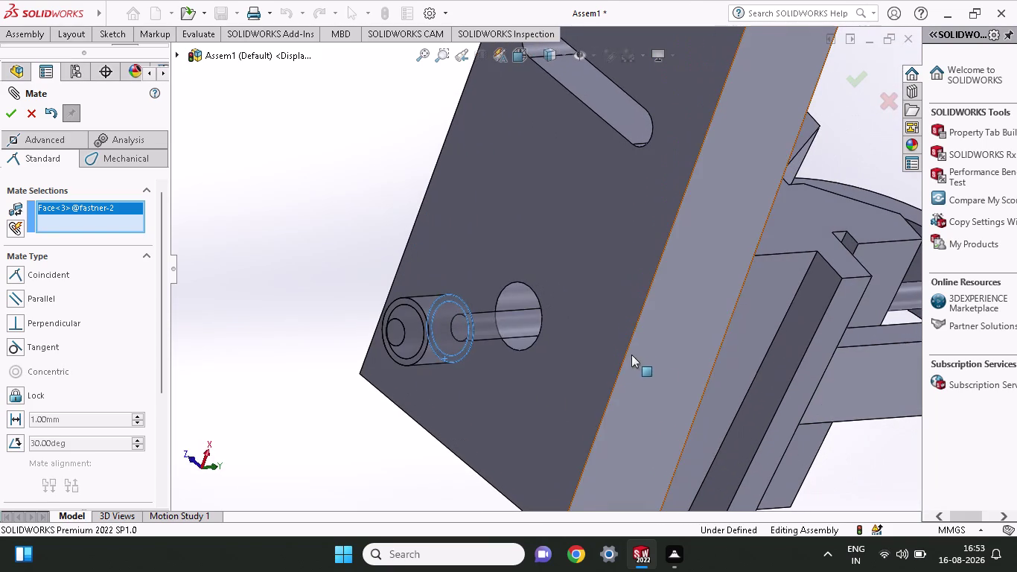
click(540, 331)
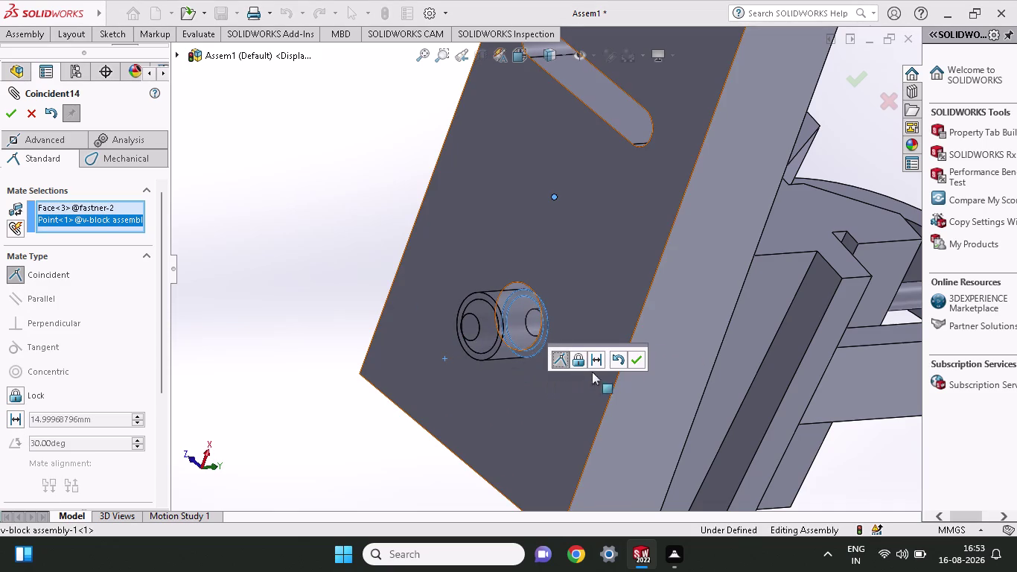
click(637, 362)
Orbit around the assembly, including its underside, to check the coincident mate.
middle_drag(568, 360, 616, 395)
drag(485, 347, 475, 304)
scroll(up, 3)
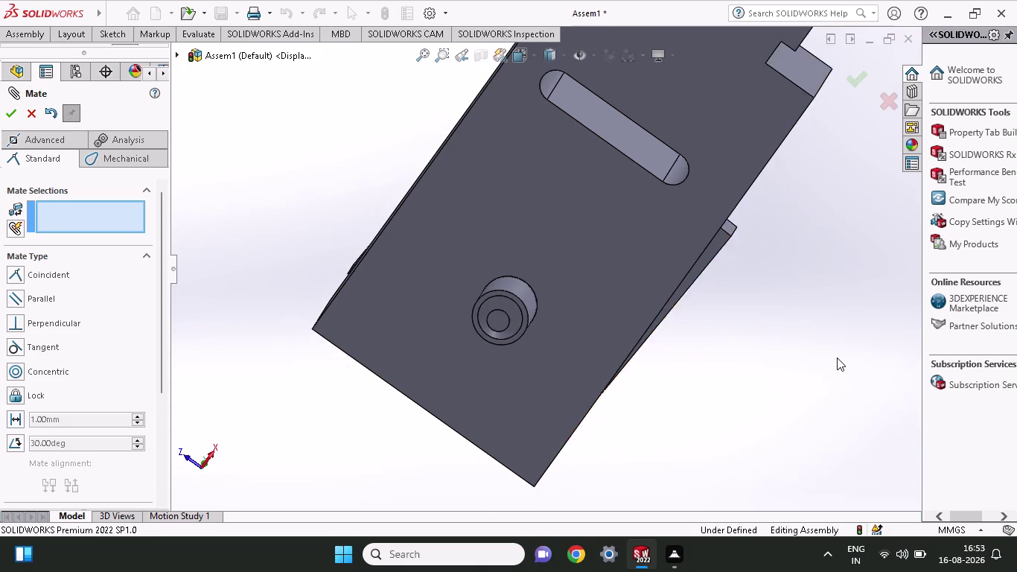
middle_drag(837, 357, 659, 359)
scroll(up, 3)
scroll(up, 3)
drag(702, 222, 710, 214)
scroll(down, 3)
middle_drag(798, 348, 743, 321)
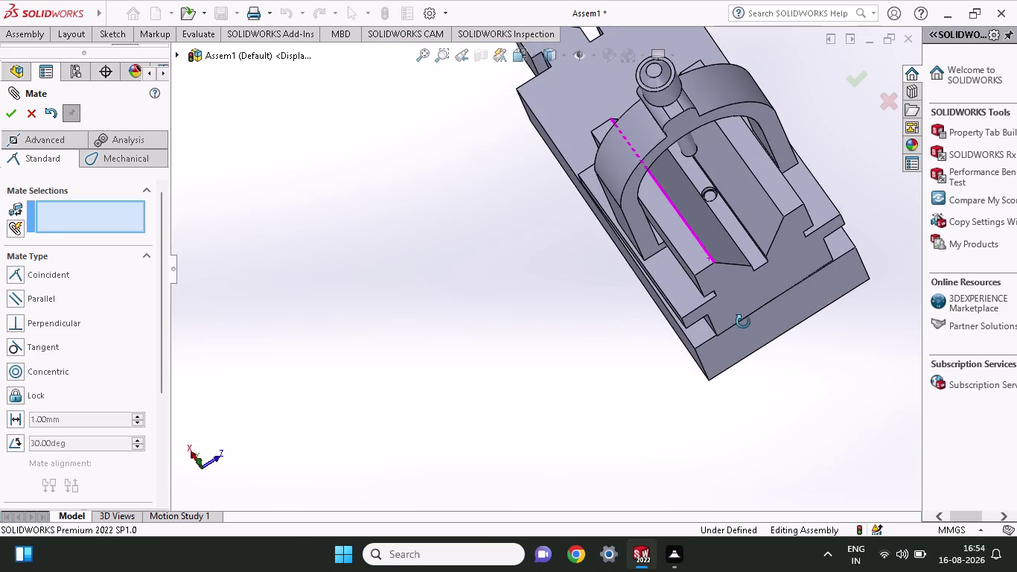
middle_drag(743, 322, 793, 213)
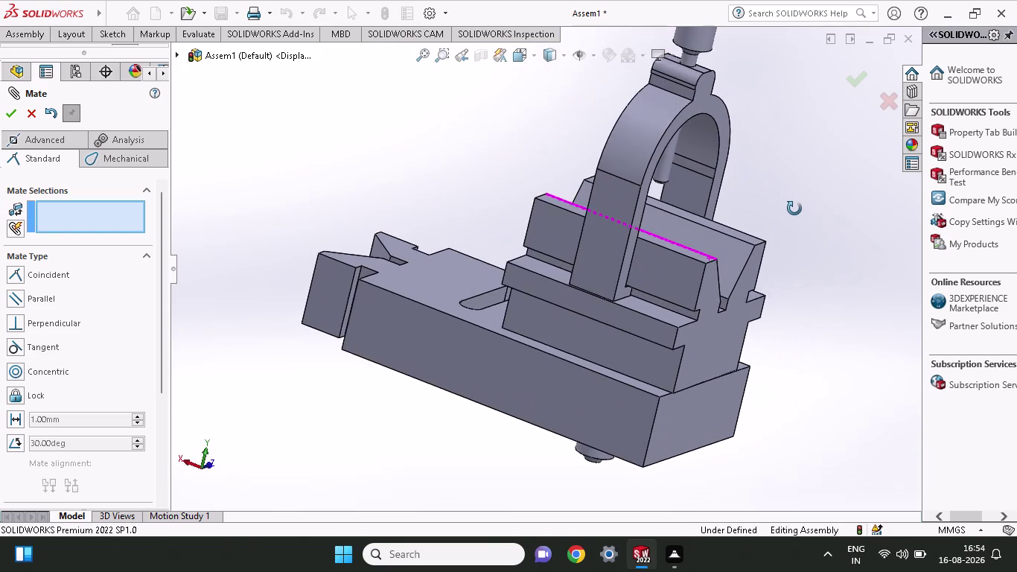
middle_drag(792, 213, 798, 198)
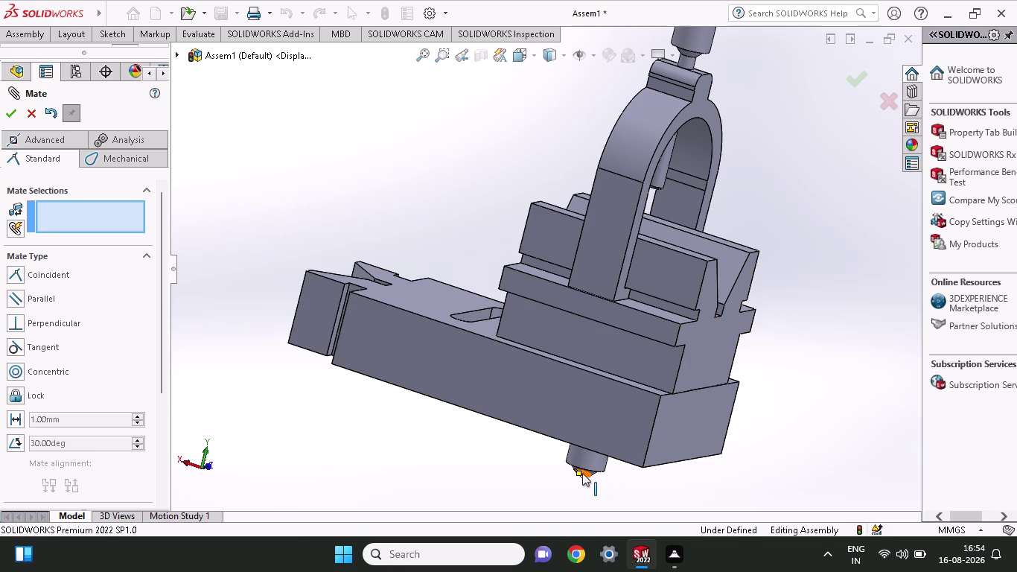
Drag fastener-2 below the base to test its movement, then pick its 10 mm round face.
drag(583, 470, 588, 451)
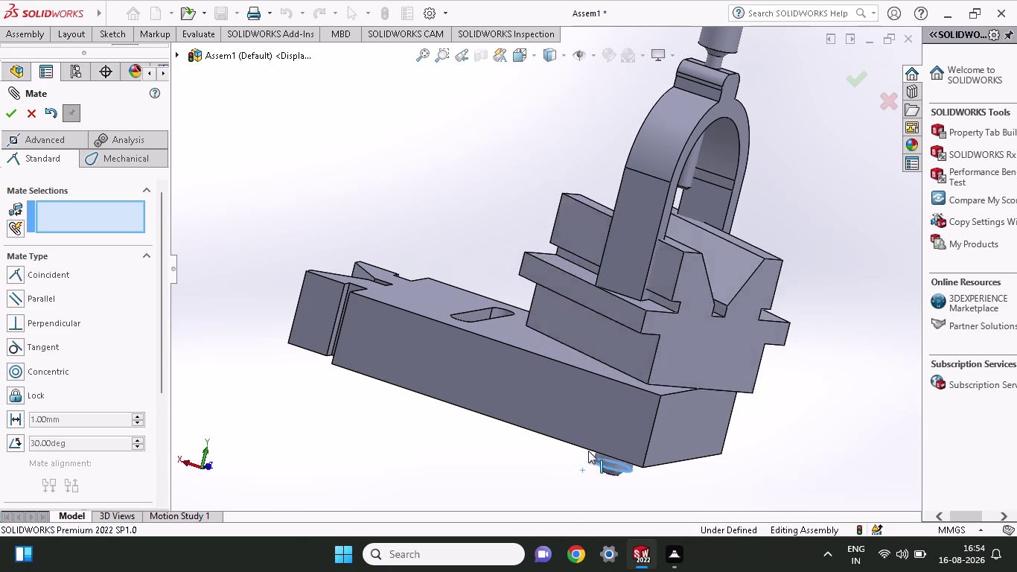
drag(588, 451, 590, 470)
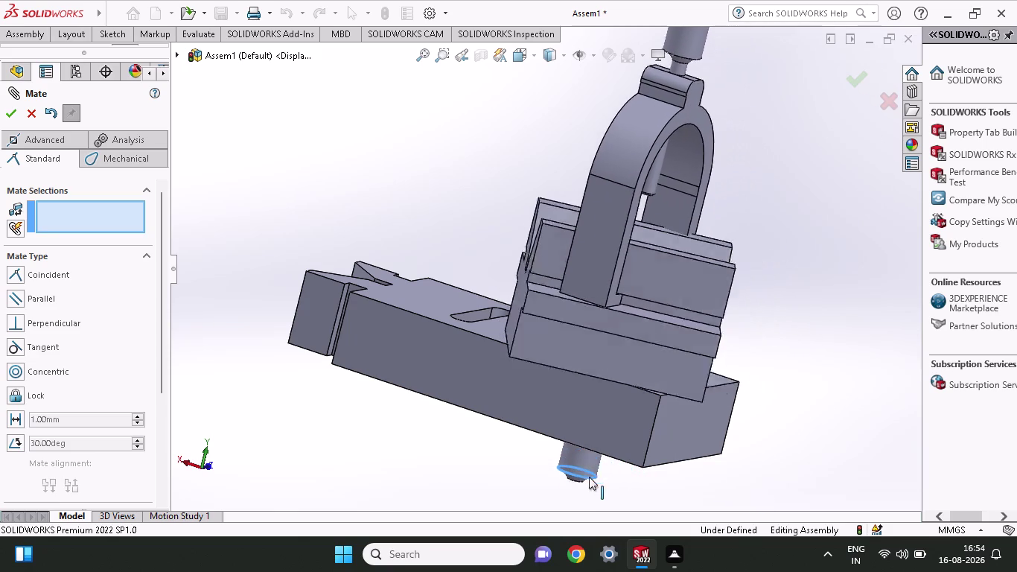
drag(590, 471, 586, 460)
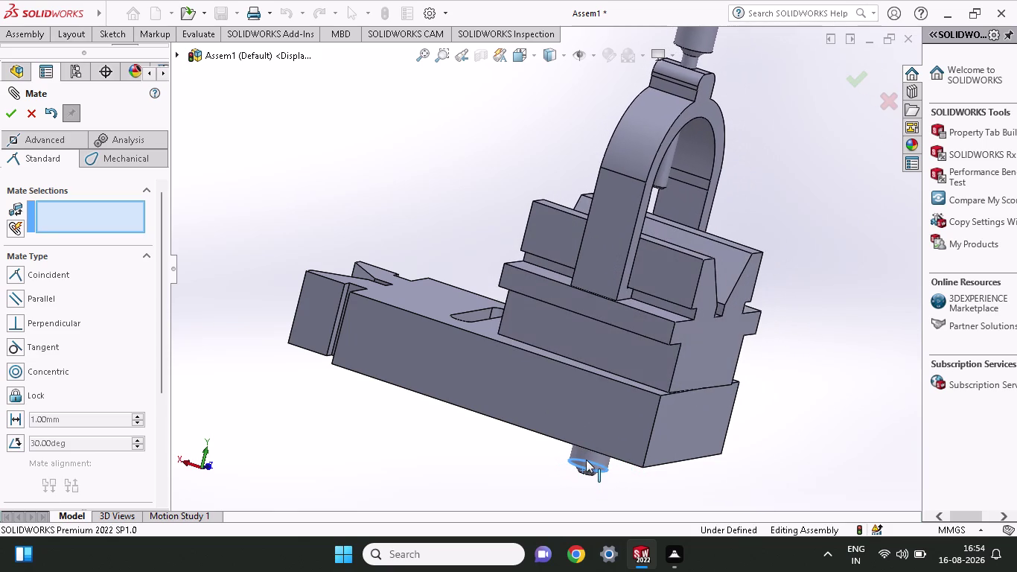
drag(586, 459, 582, 457)
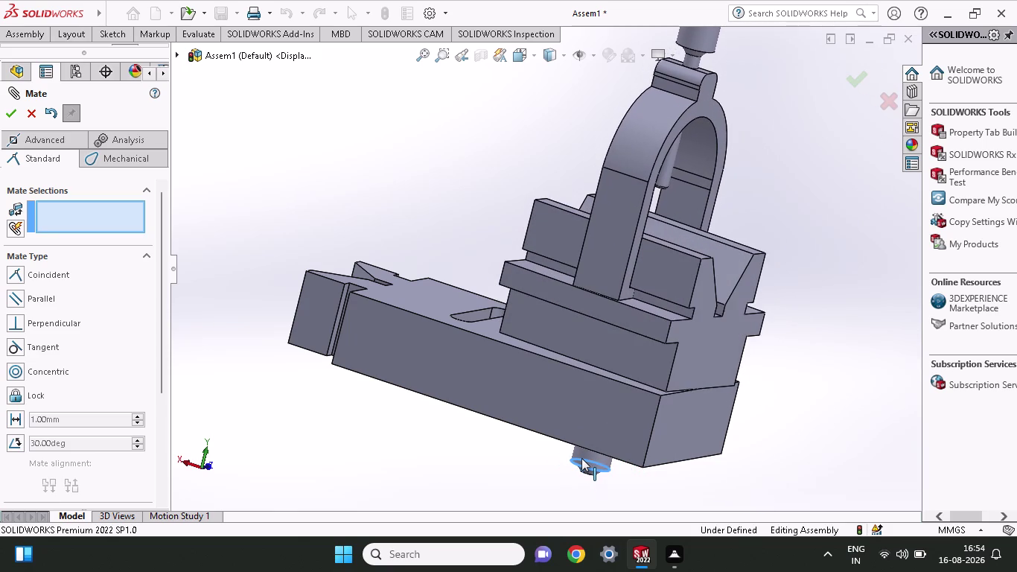
drag(581, 457, 593, 421)
click(770, 495)
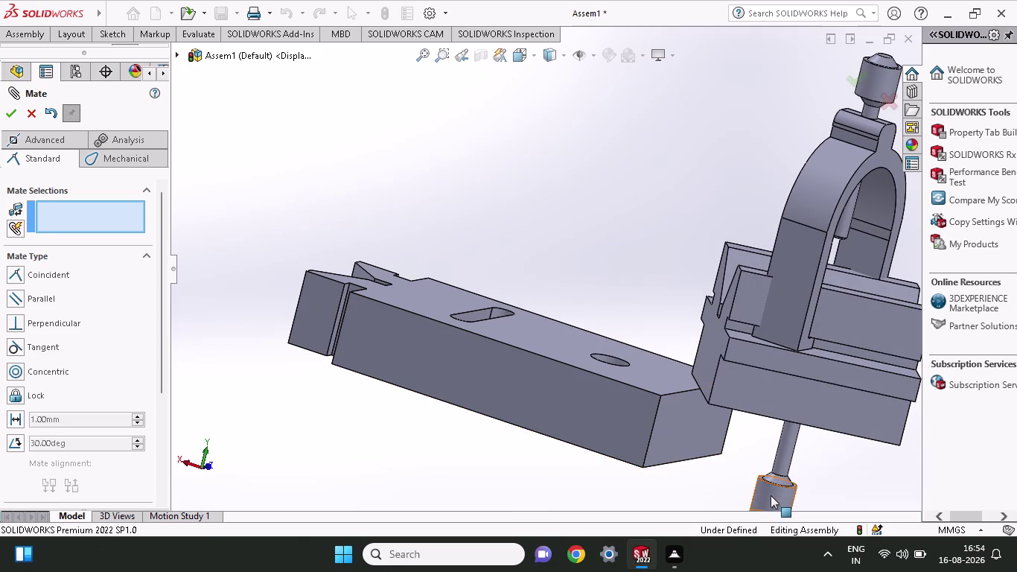
middle_drag(614, 294, 613, 306)
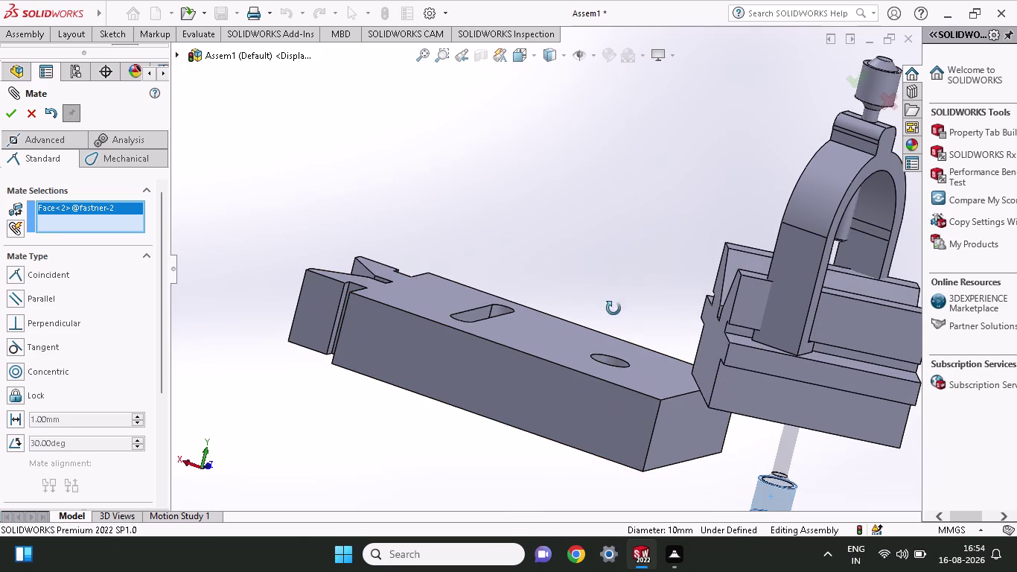
Attempt a Concentric mate of fastener-2 to the base hole, undo it, and close the error list.
middle_drag(613, 305, 606, 366)
click(608, 353)
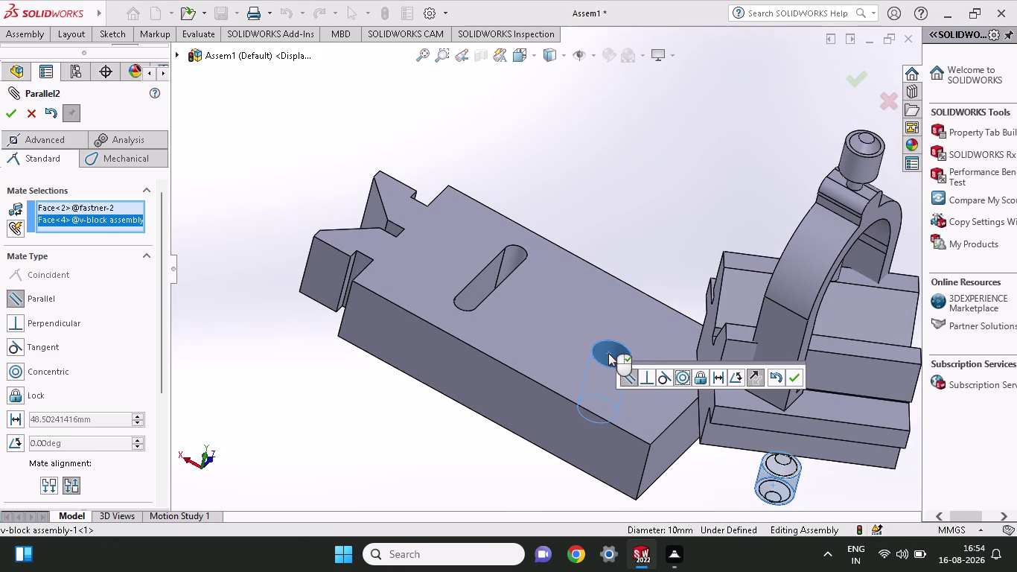
click(687, 376)
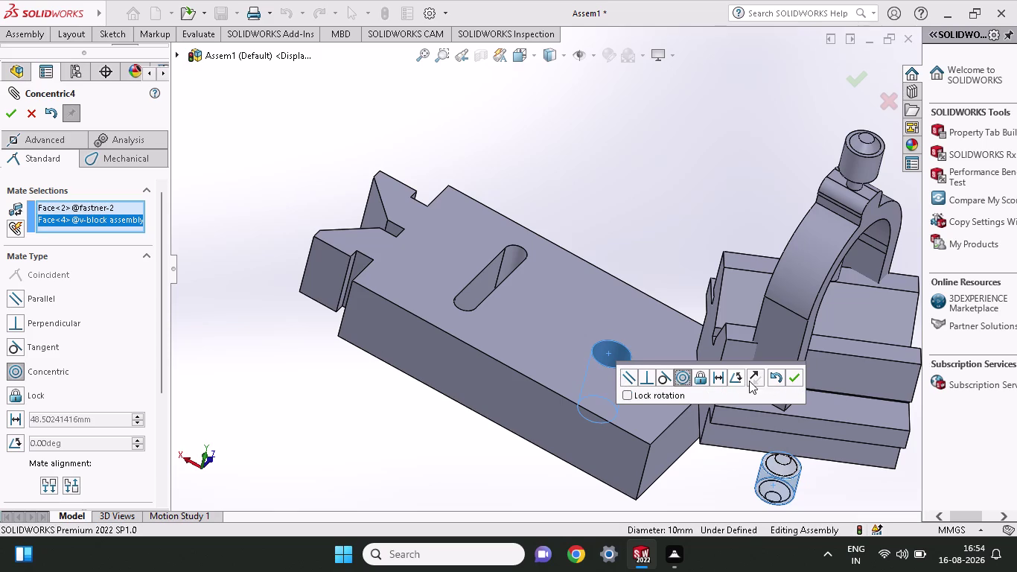
click(789, 376)
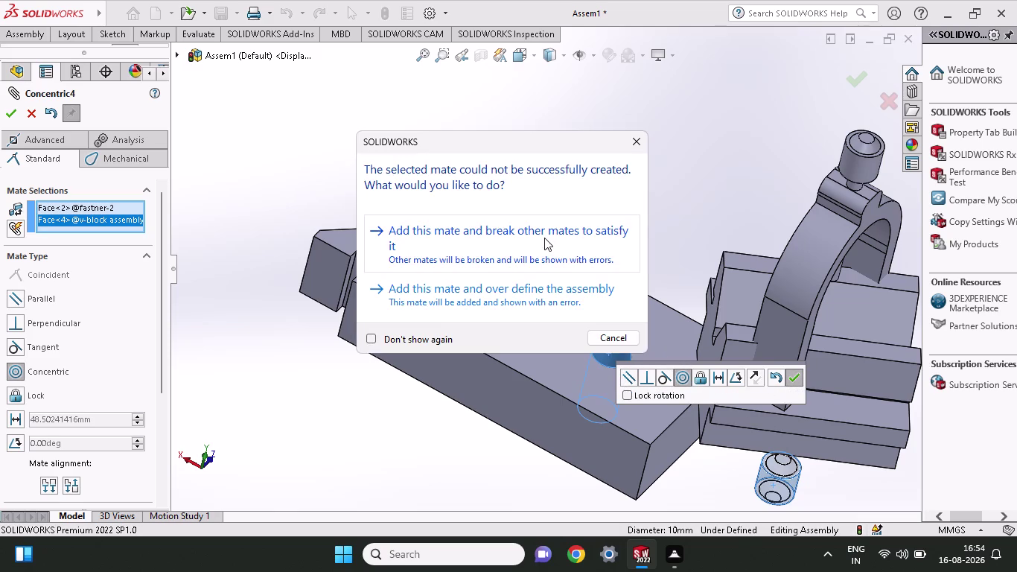
click(545, 237)
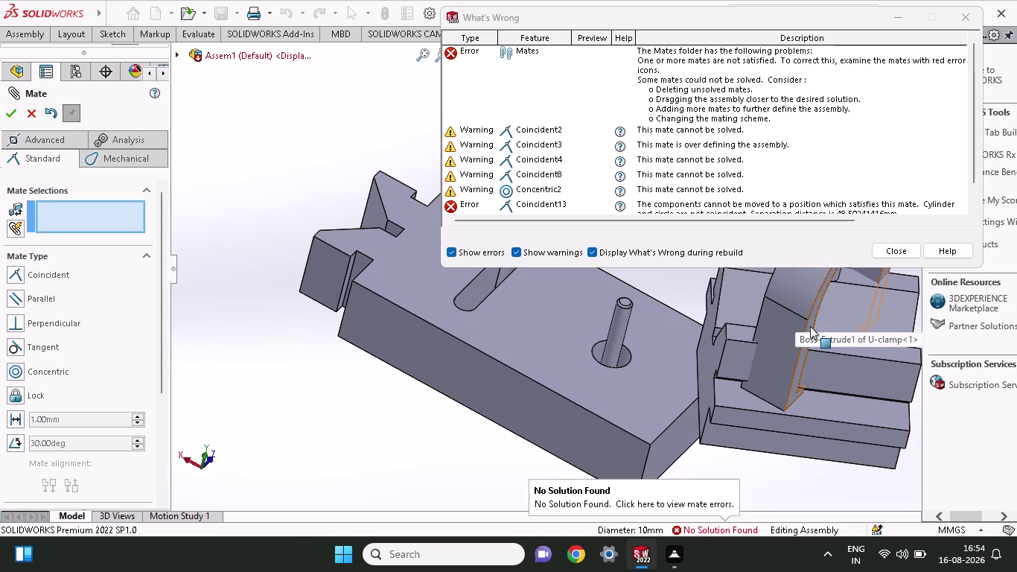
key(ctrl+z)
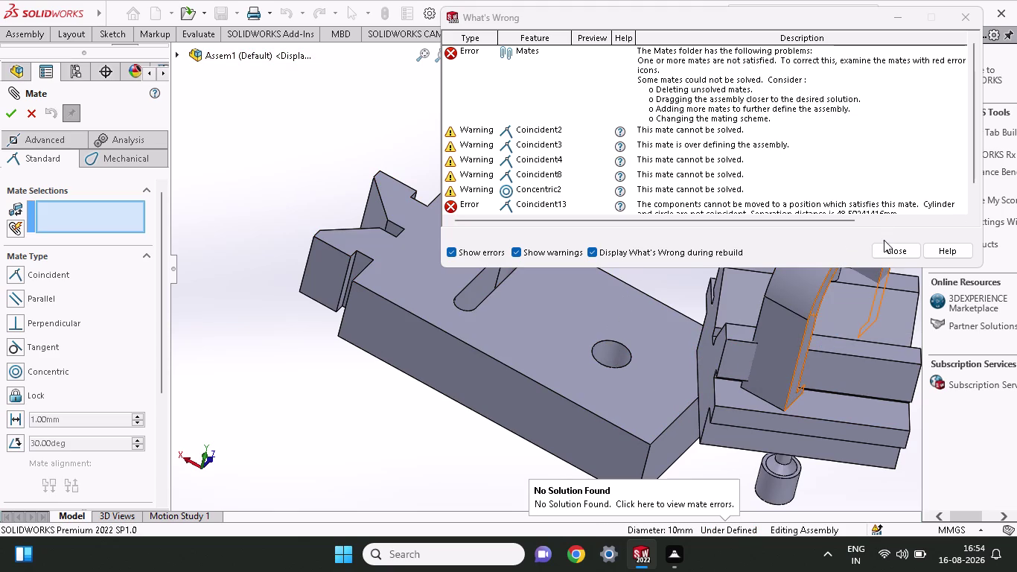
click(886, 246)
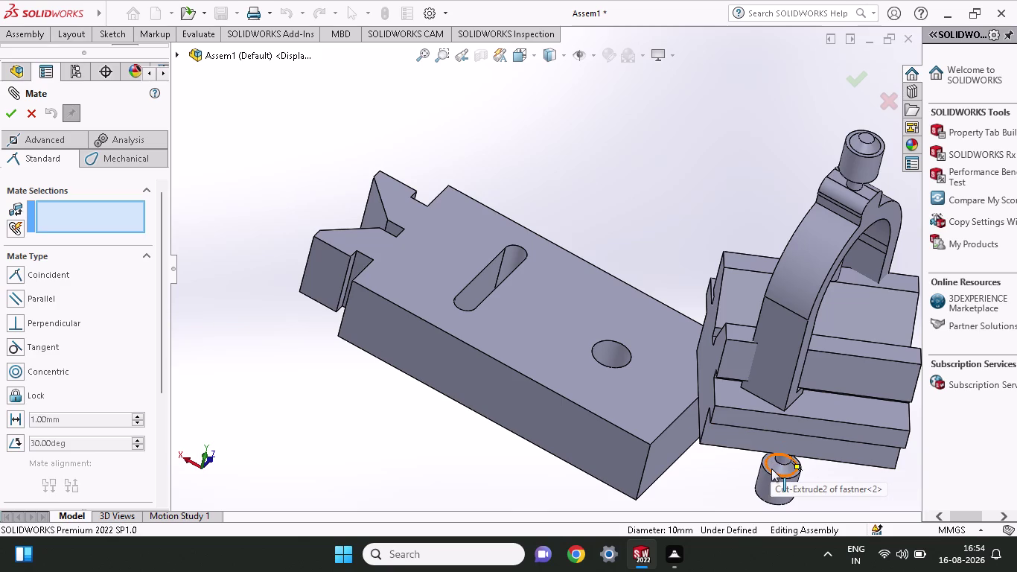
Orbit to the base underside and drag fastener-2 near the hole.
drag(771, 469, 741, 491)
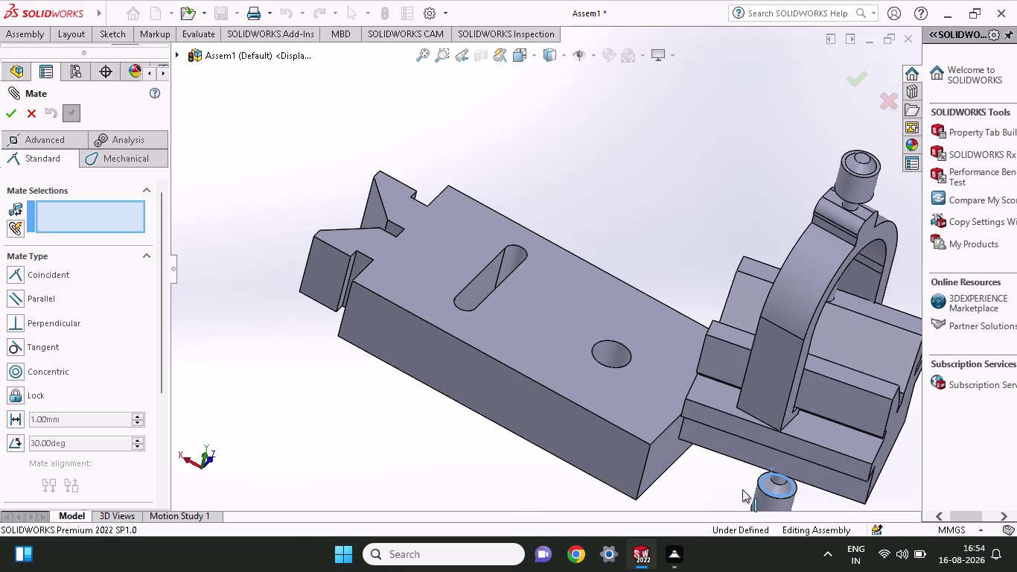
drag(742, 491, 760, 452)
drag(733, 388, 741, 267)
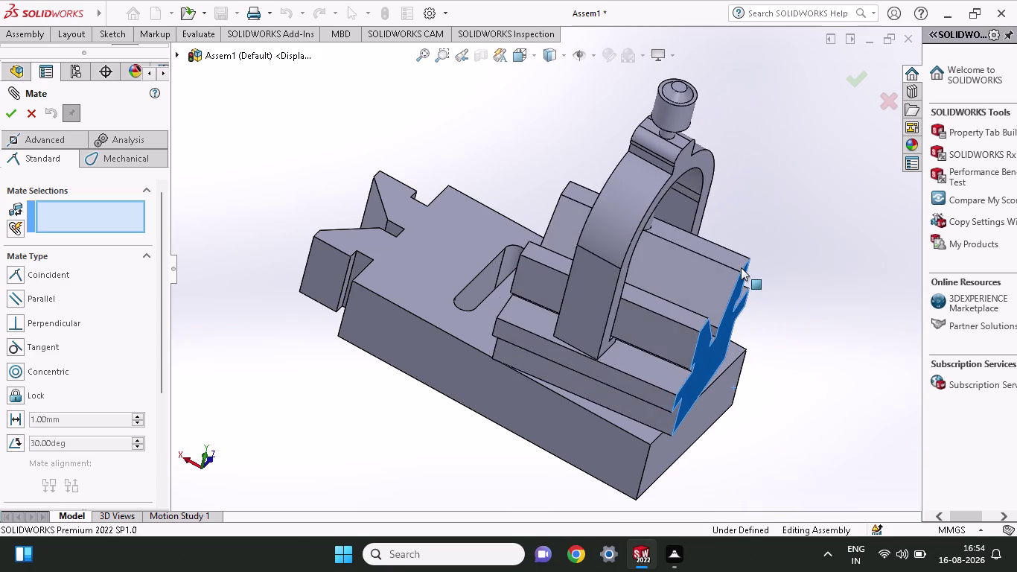
drag(741, 267, 749, 274)
scroll(up, 3)
middle_drag(773, 431, 737, 499)
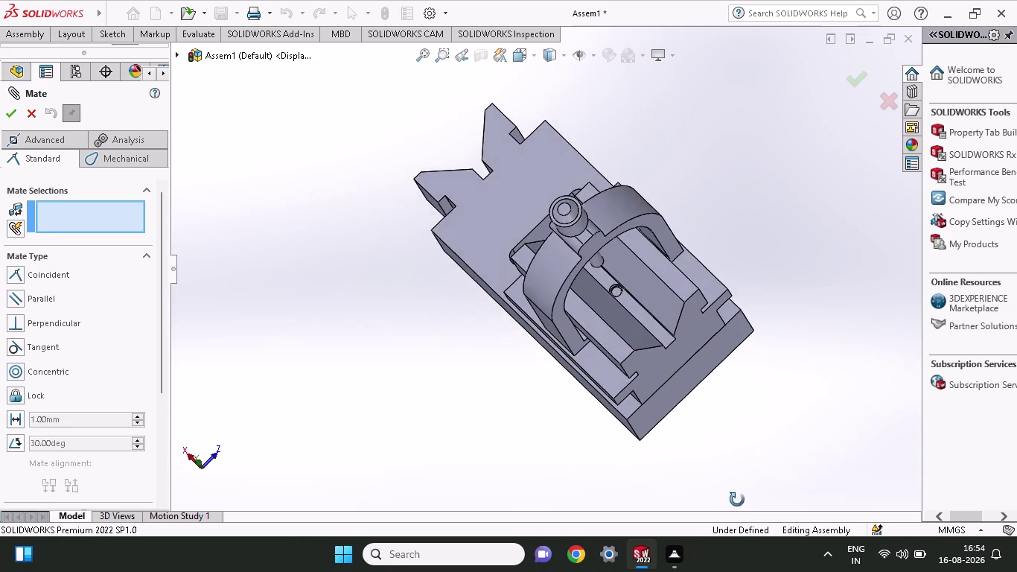
middle_drag(737, 499, 722, 124)
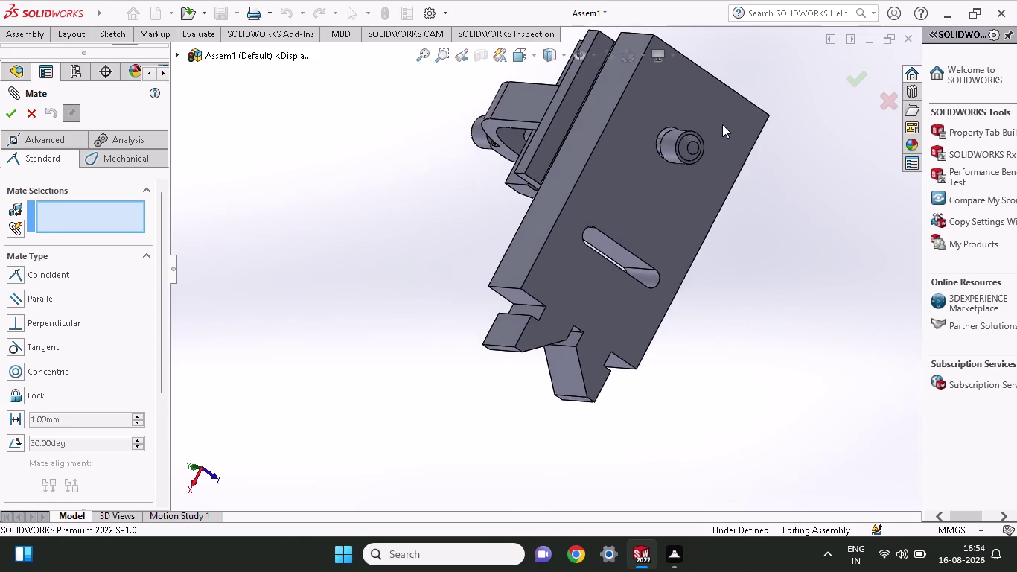
scroll(down, 3)
drag(565, 249, 559, 250)
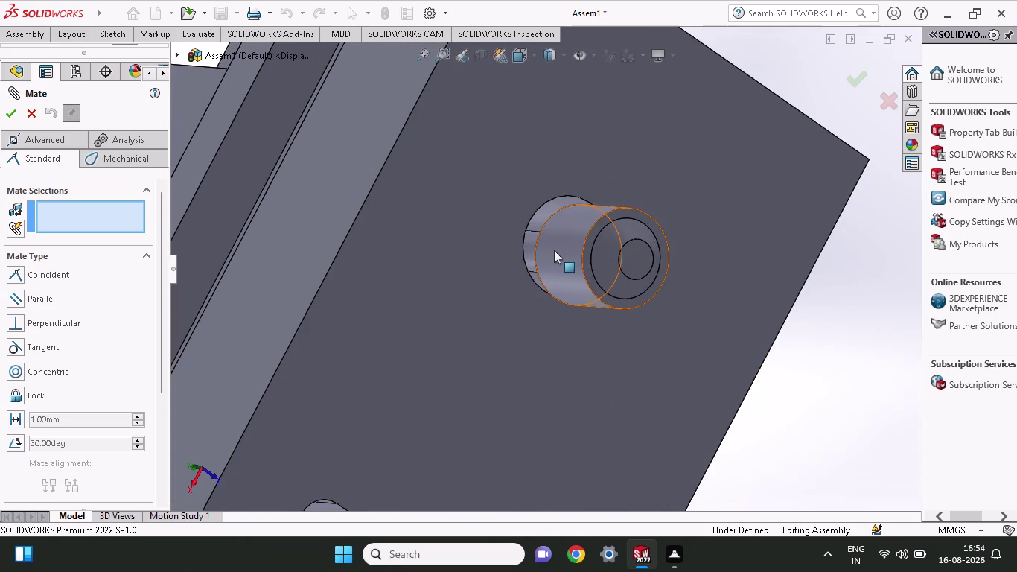
drag(559, 250, 543, 246)
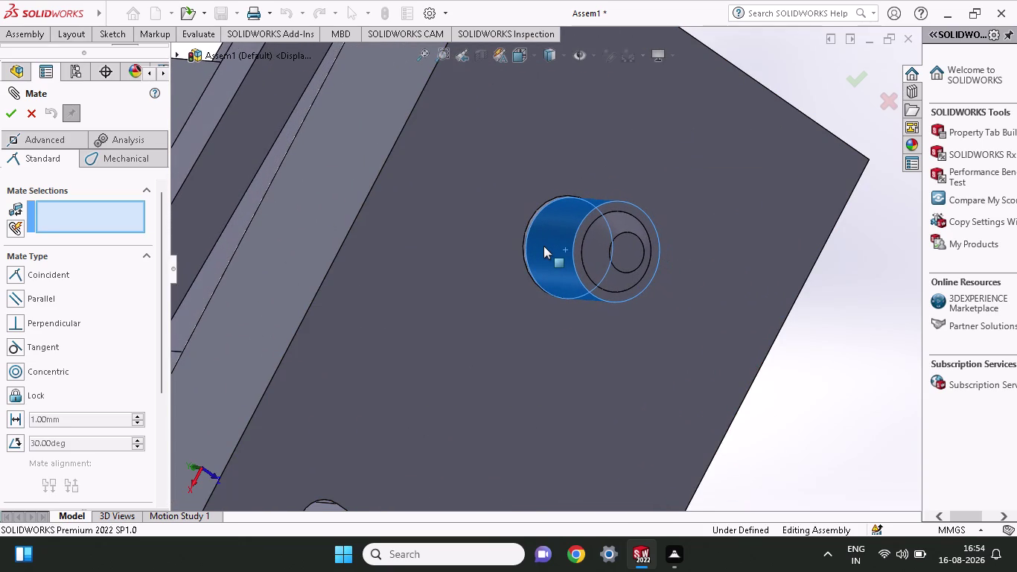
drag(543, 245, 580, 249)
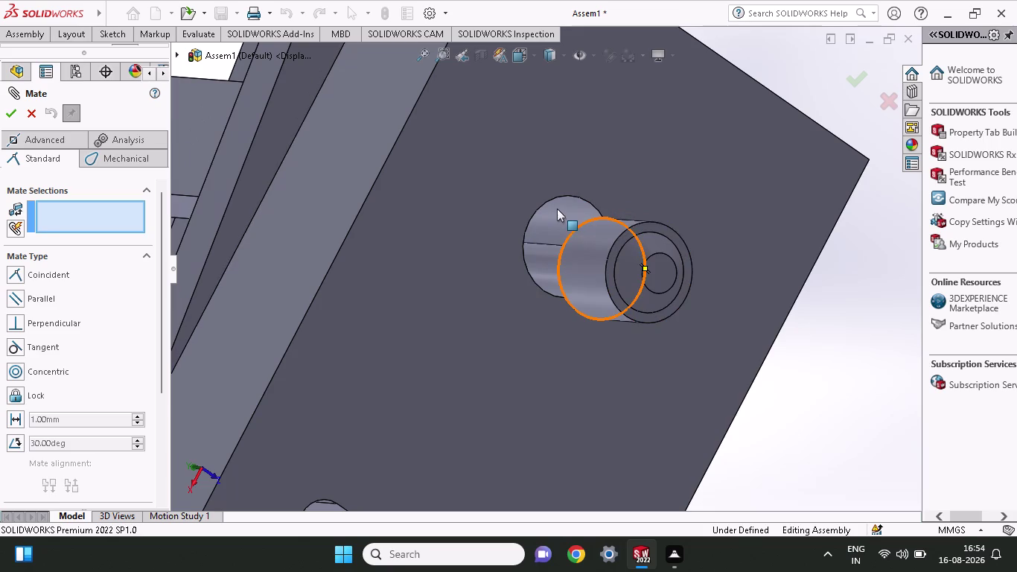
Apply Concentric to fastener-2's cylinder and the hole face, then discard the unsolvable mate.
click(557, 214)
click(586, 253)
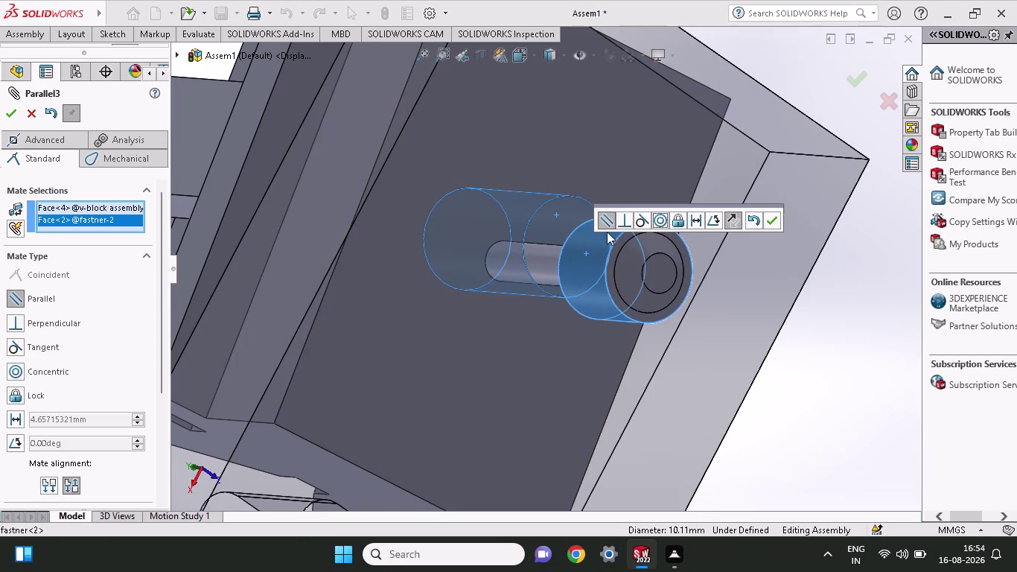
click(656, 224)
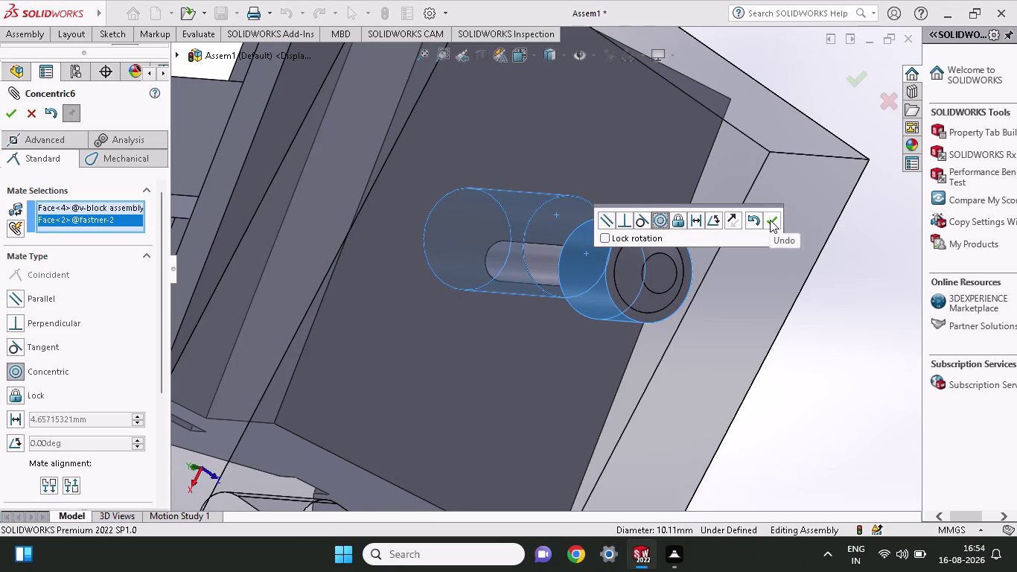
click(770, 220)
click(636, 151)
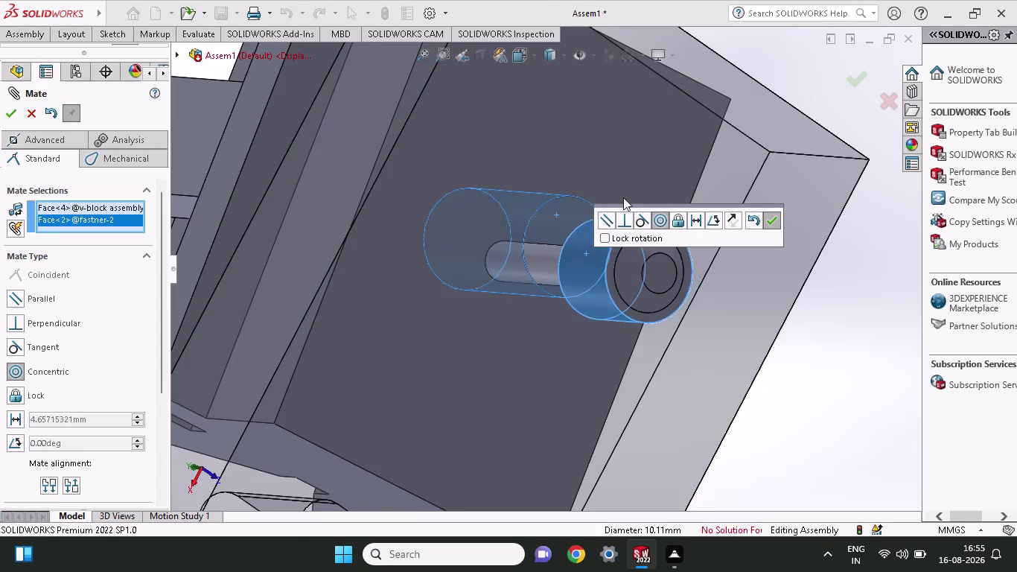
key(Tab)
Drag fastener-2 back out, away from the hole.
scroll(up, 3)
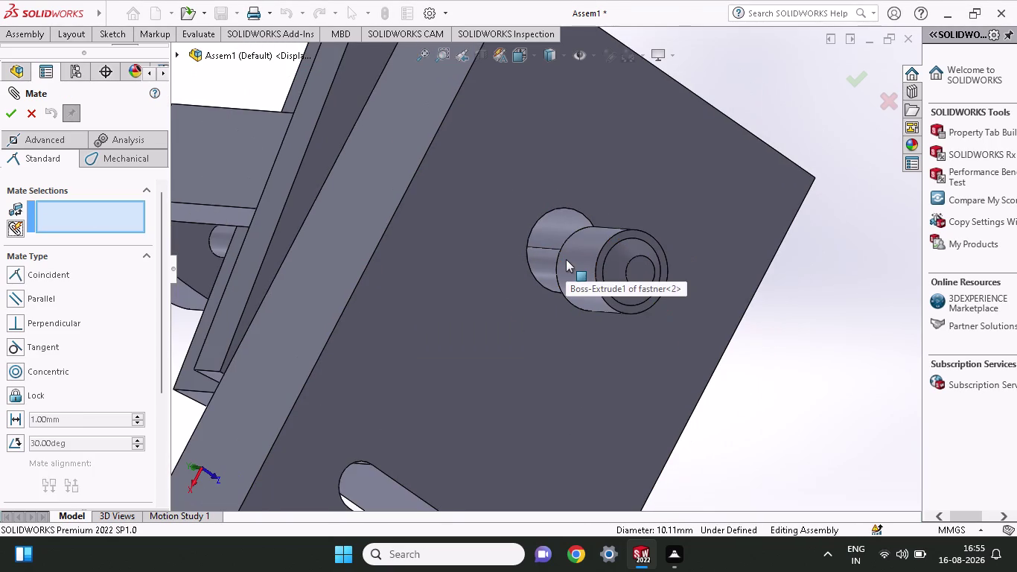
drag(565, 259, 632, 361)
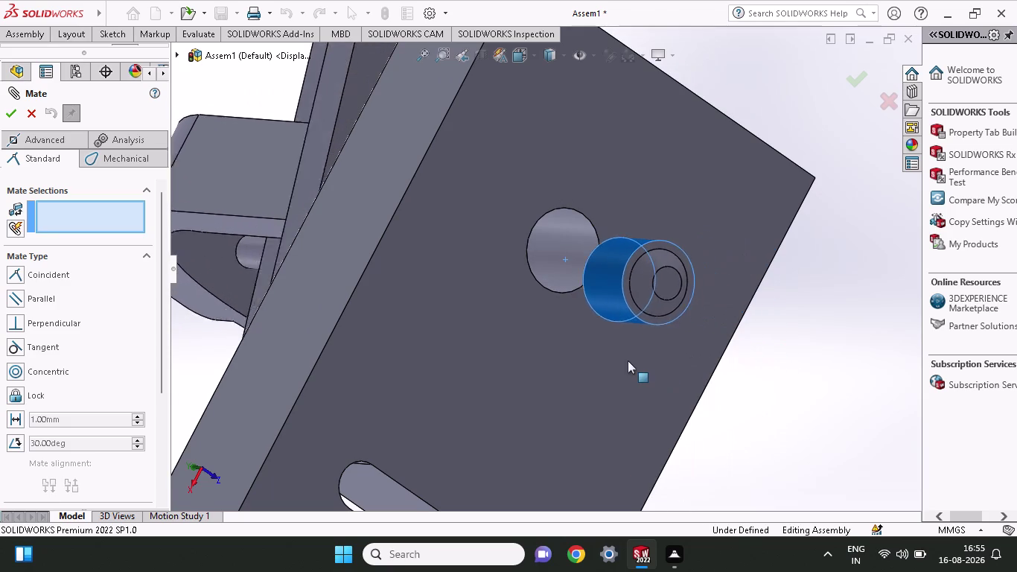
drag(632, 360, 587, 301)
scroll(up, 3)
Orbit around the clamp and zoom to view the whole assembly from above.
middle_drag(704, 324, 774, 380)
scroll(up, 3)
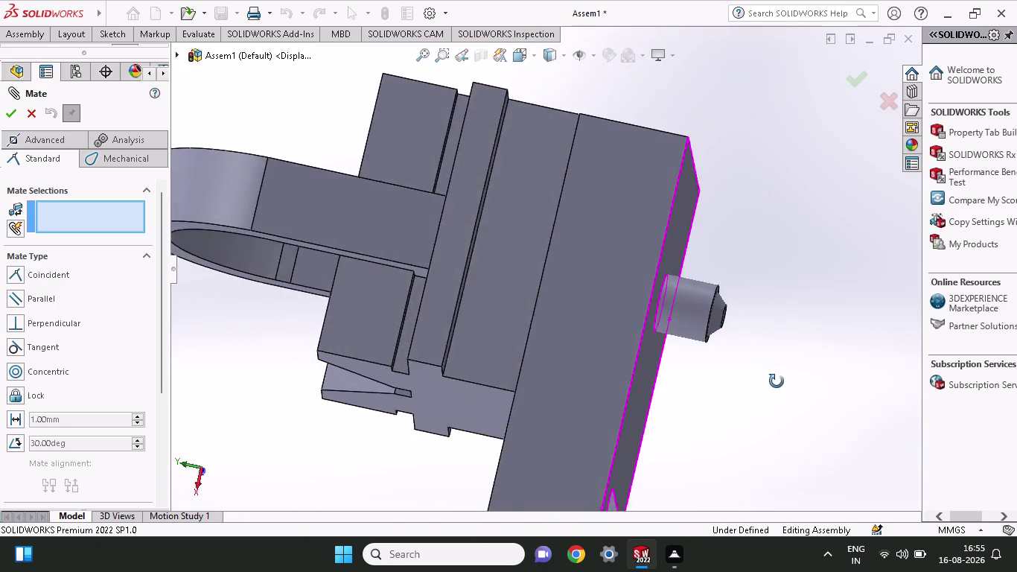
middle_drag(774, 380, 803, 386)
scroll(up, 3)
middle_drag(803, 387, 848, 394)
scroll(up, 3)
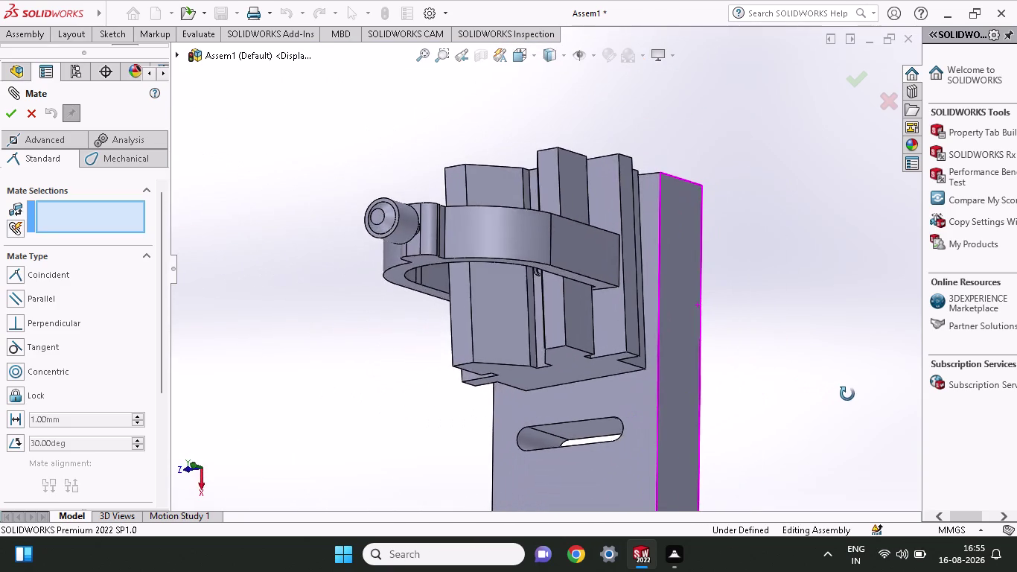
middle_drag(847, 394, 872, 376)
drag(620, 359, 607, 359)
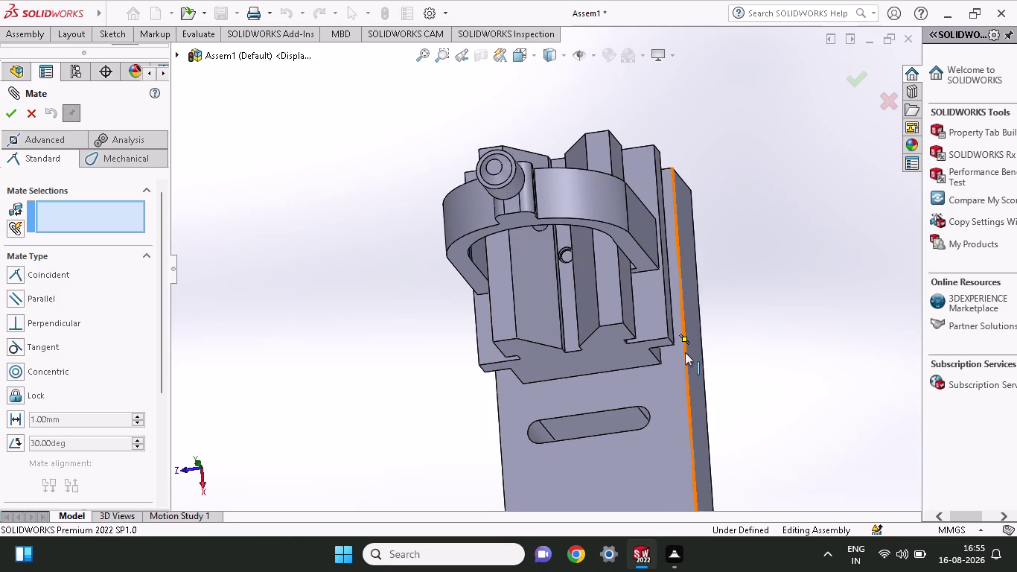
middle_drag(687, 353, 716, 347)
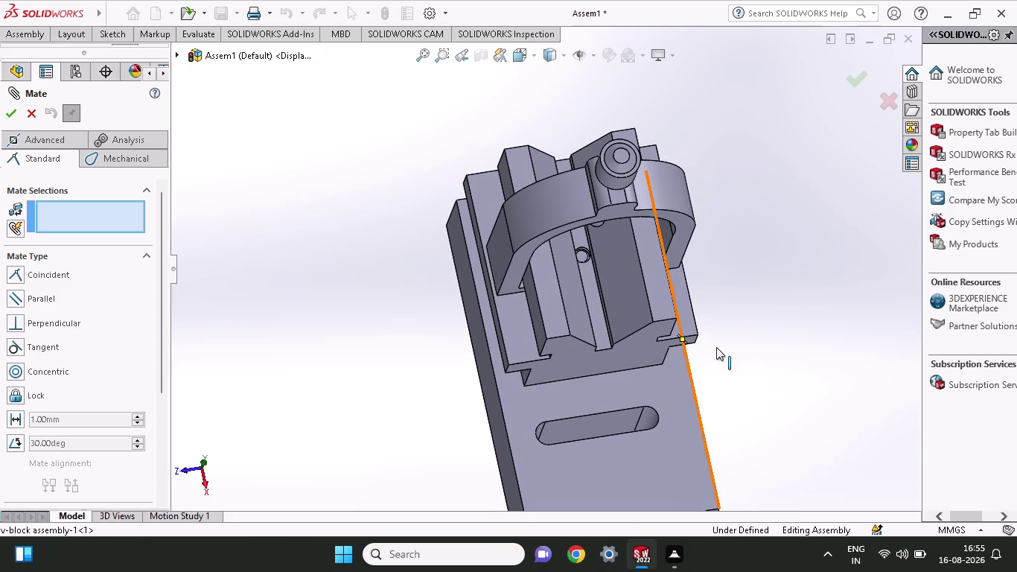
click(581, 254)
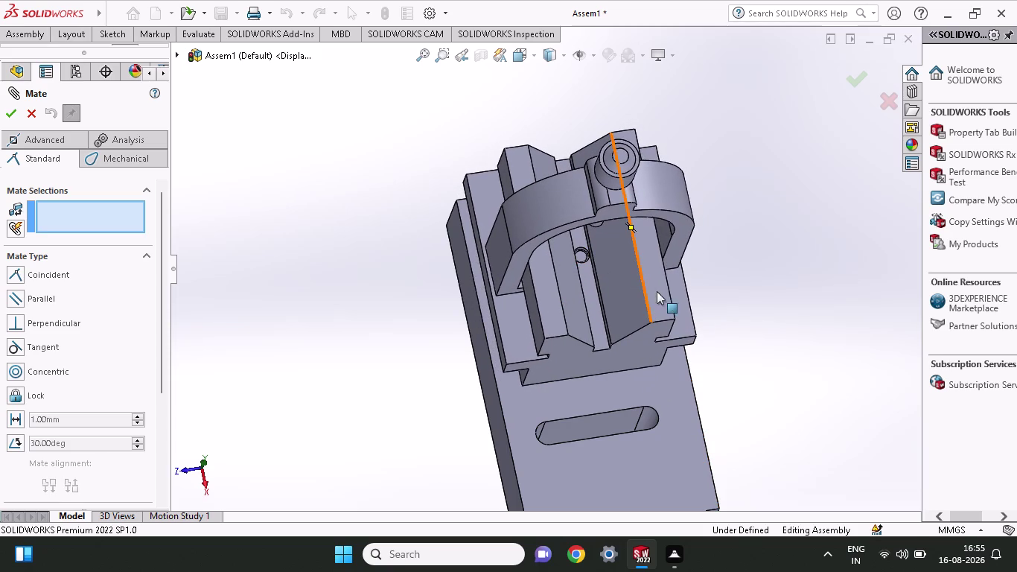
middle_drag(724, 396, 647, 215)
scroll(up, 3)
scroll(up, 3)
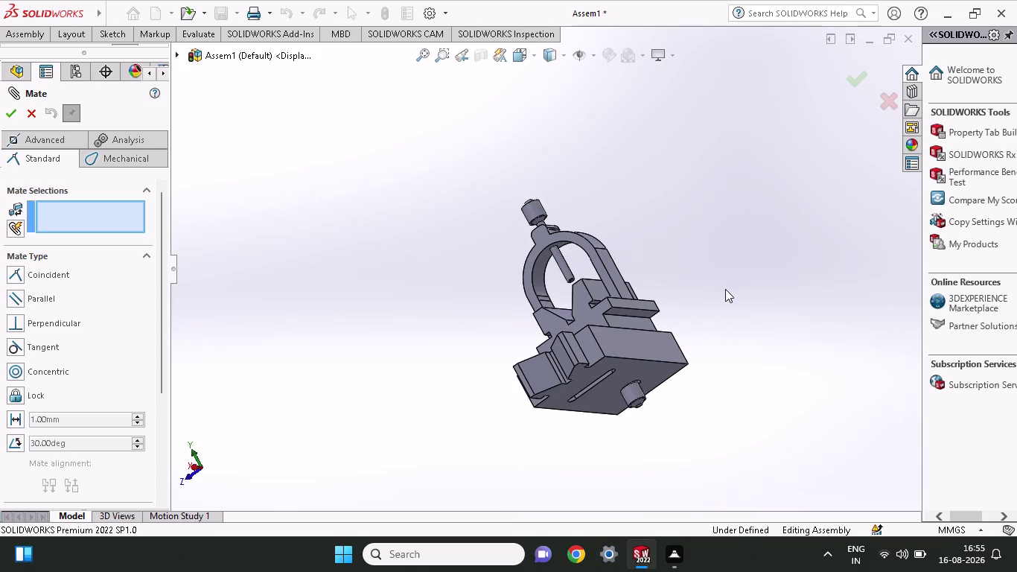
Undo the pending changes, exit the command, and select fastener-2's head.
key(ctrl+z)
key(ctrl+z)
key(Escape)
key(ctrl+z)
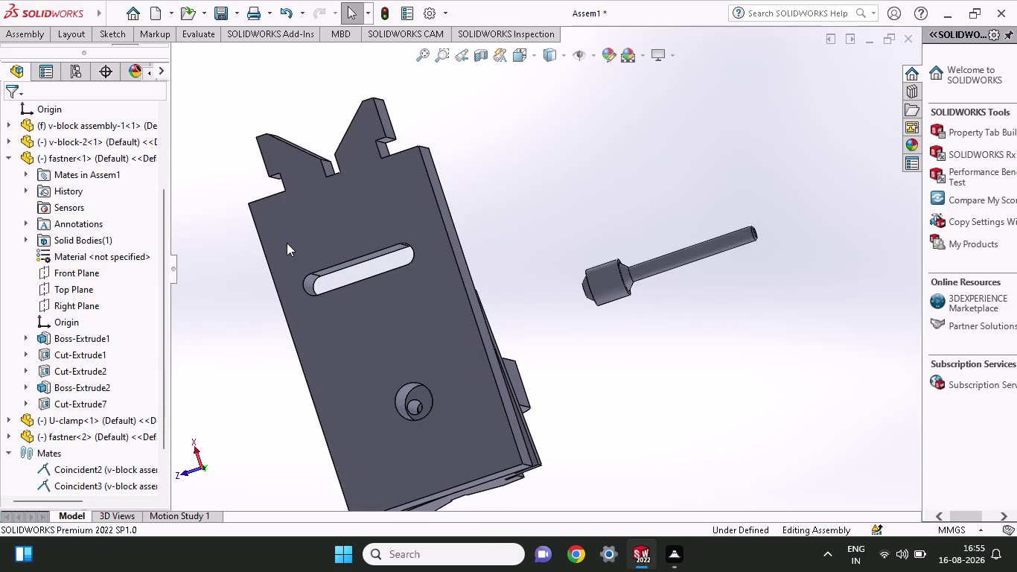
click(600, 291)
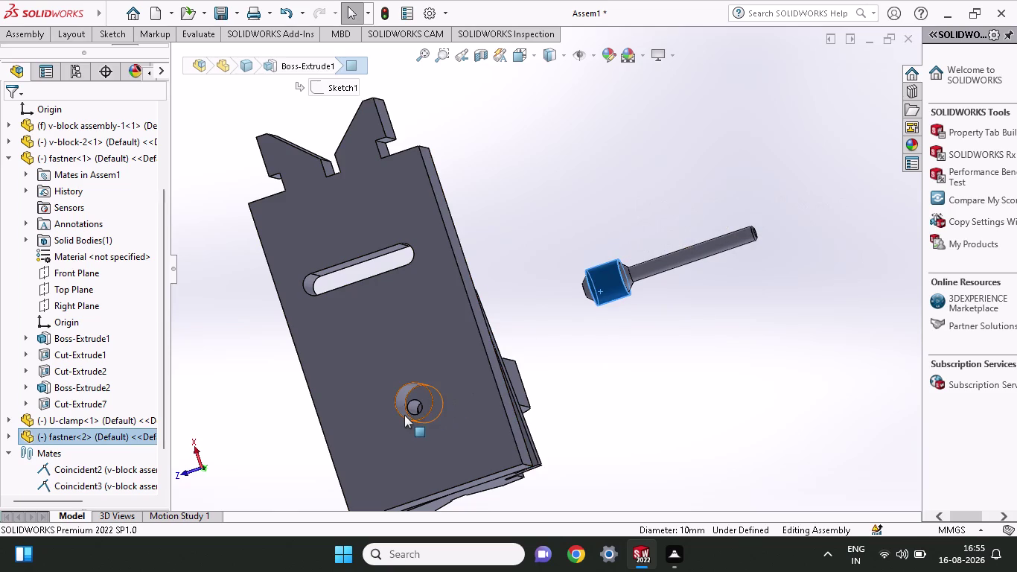
click(230, 224)
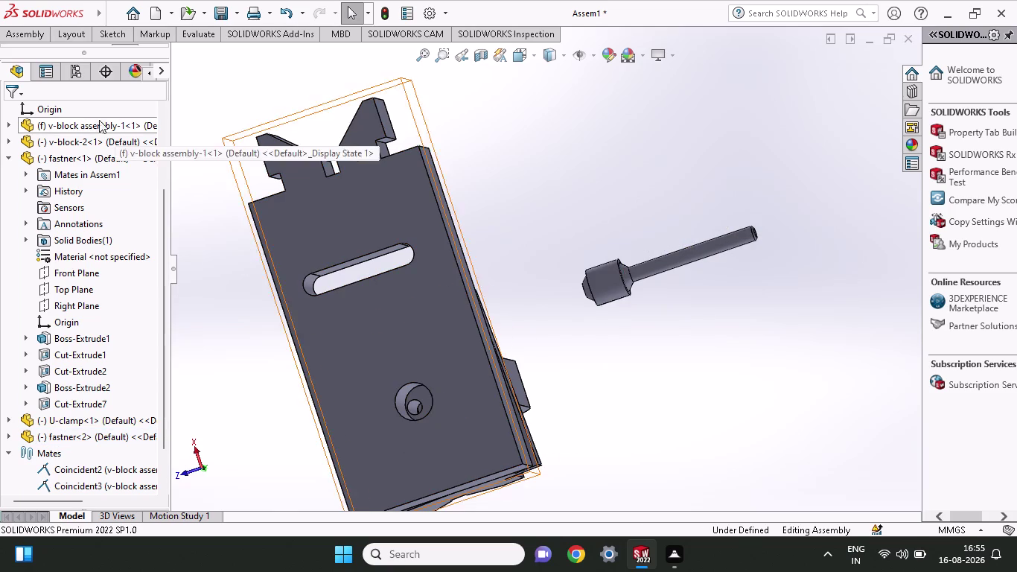
Mate the base hole's inner face concentric with fastener-2's cylindrical face.
click(33, 32)
click(120, 54)
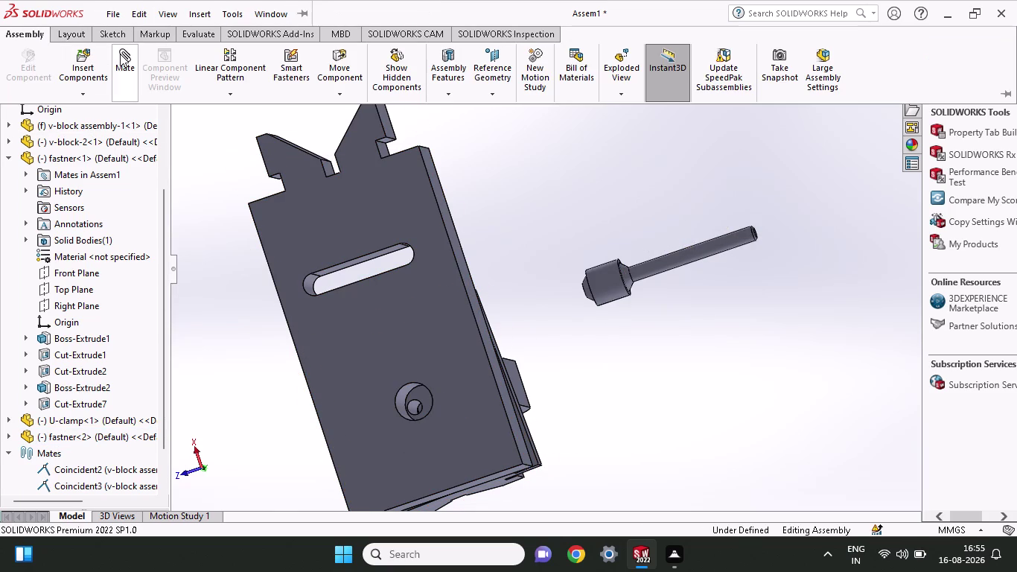
scroll(down, 3)
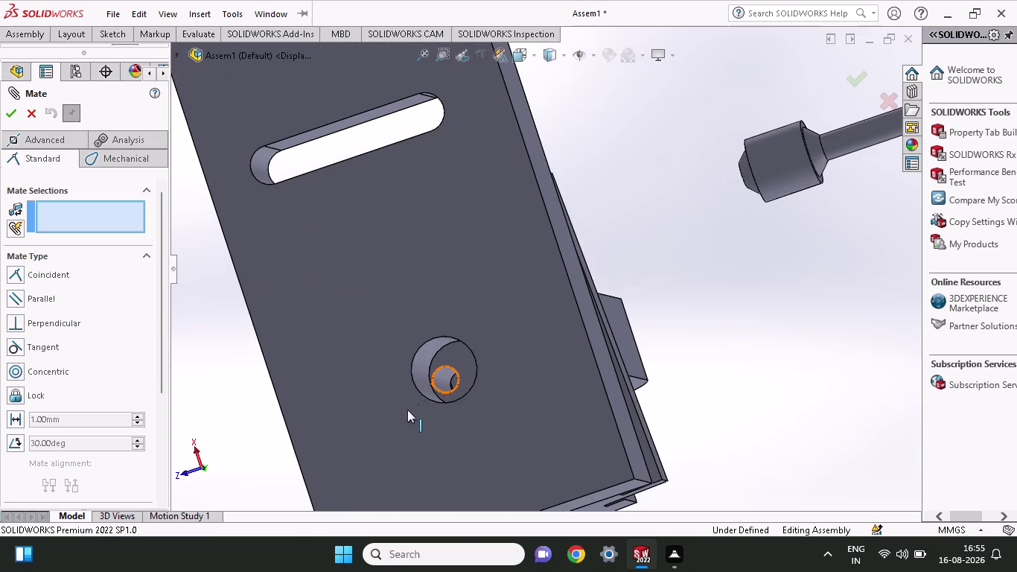
click(424, 382)
click(775, 178)
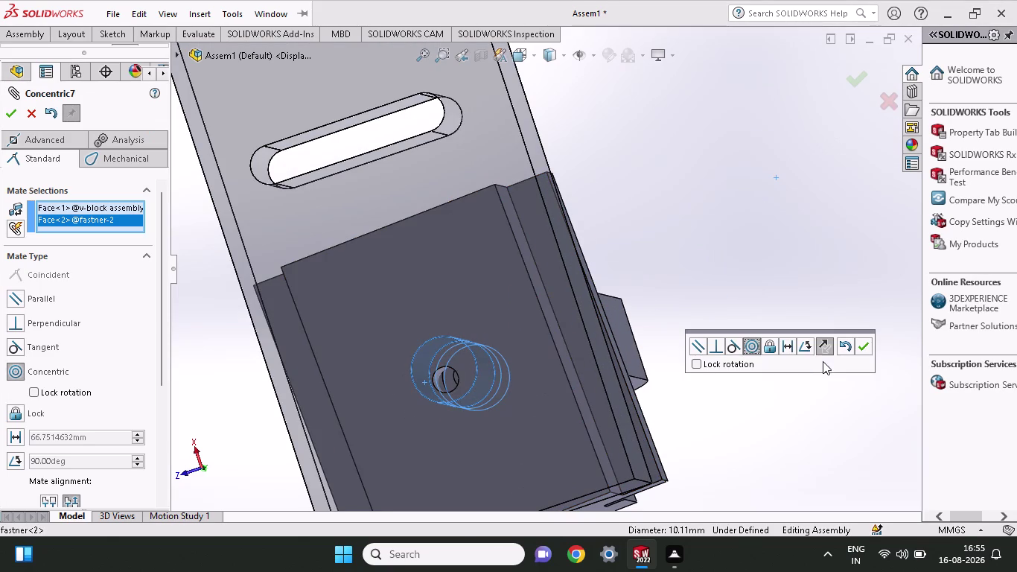
click(856, 348)
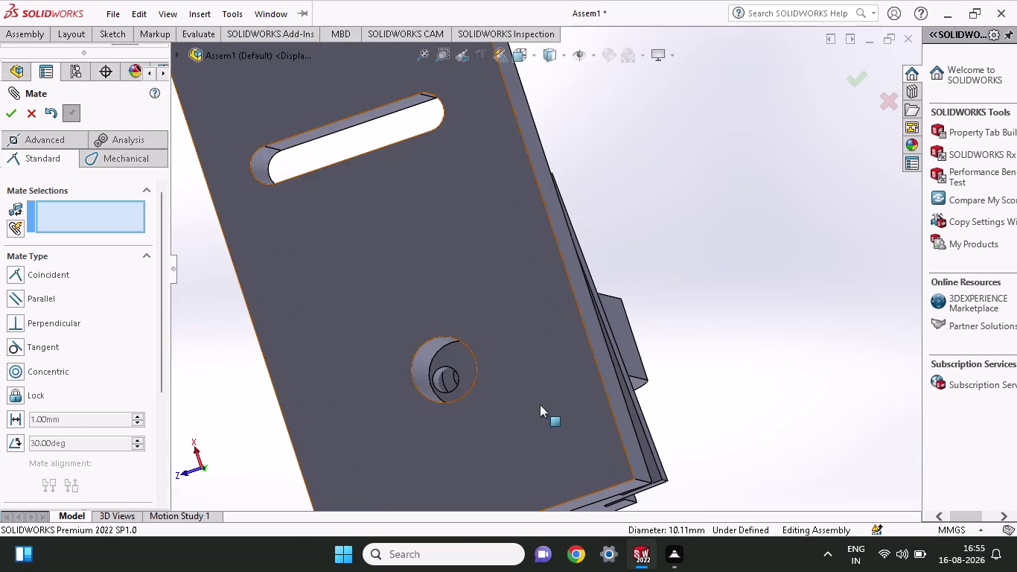